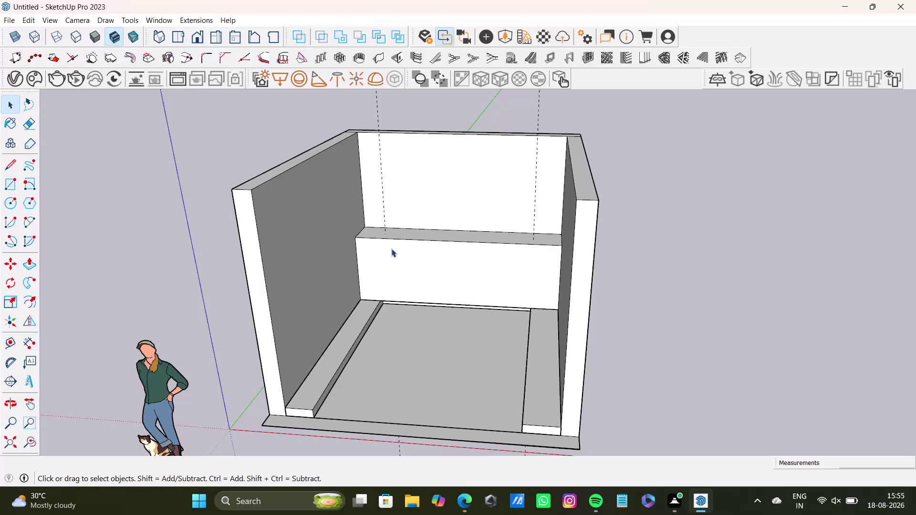
Pull the left armrest's outer face outward with Push/Pull.
scroll(down, 3)
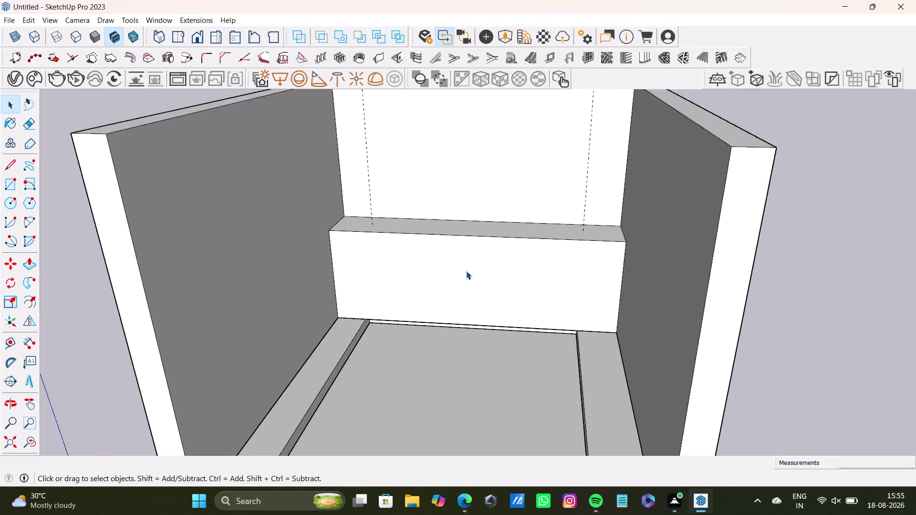
scroll(down, 3)
middle_drag(466, 271, 454, 267)
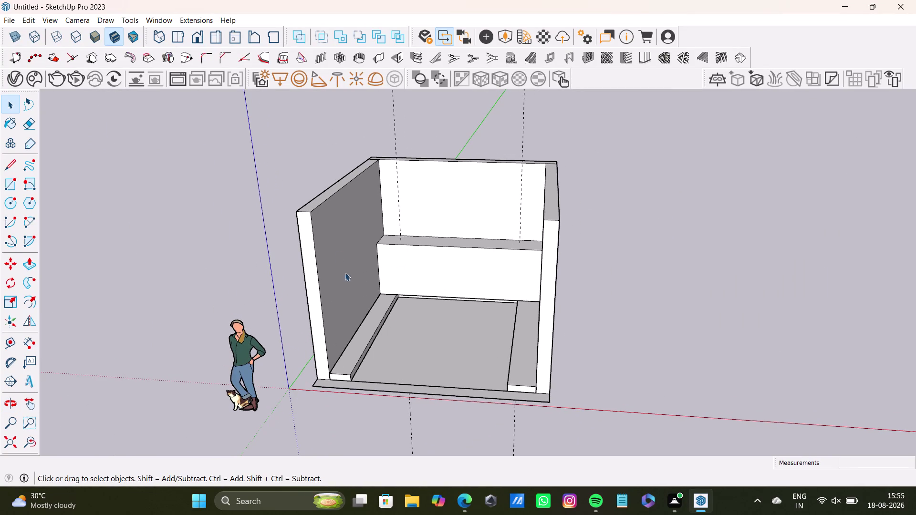
middle_drag(345, 272, 321, 333)
middle_drag(333, 311, 598, 298)
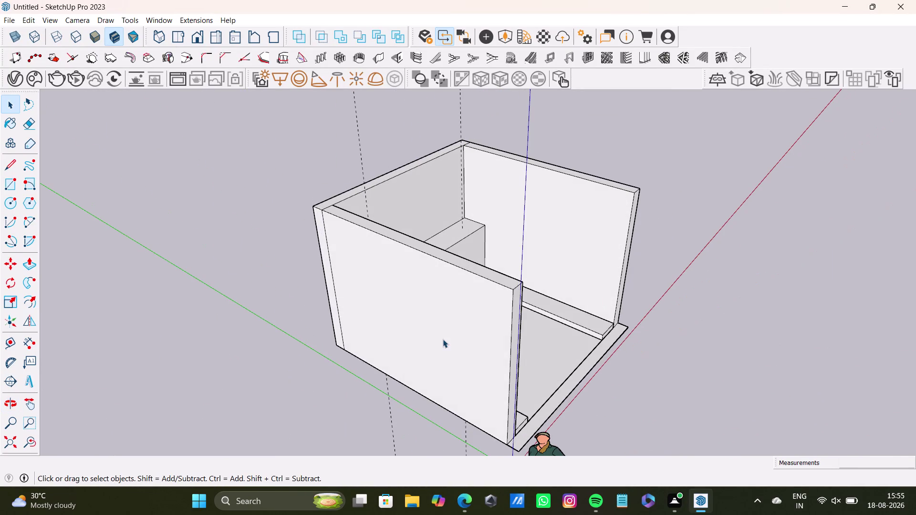
click(437, 334)
key(p)
drag(437, 334, 379, 372)
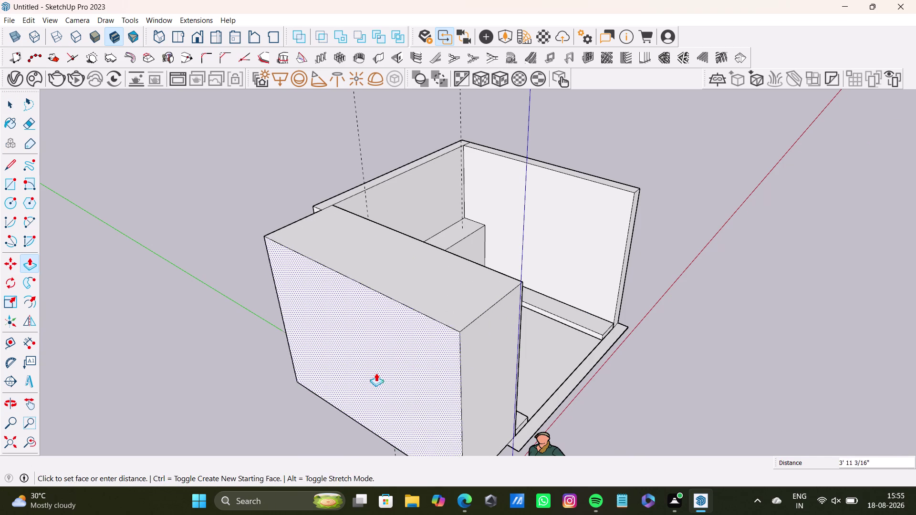
drag(378, 372, 365, 377)
Push the left armrest's inner face outward so the arm stays thin.
middle_drag(573, 385, 137, 397)
scroll(up, 3)
middle_drag(359, 276, 435, 313)
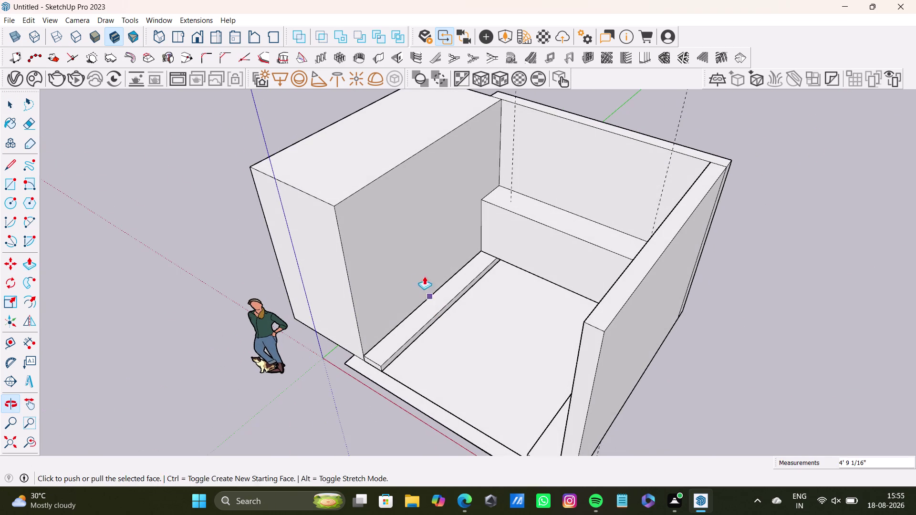
key(space)
click(392, 234)
text(0p)
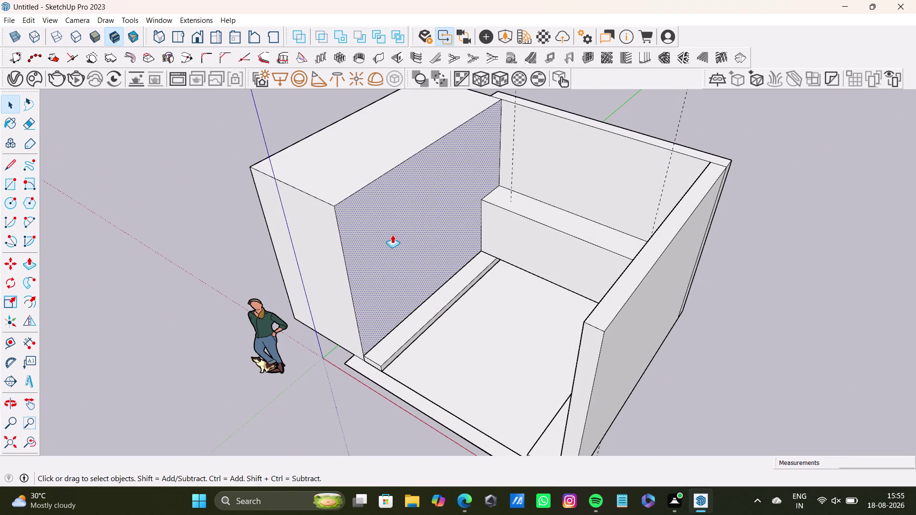
drag(392, 235, 325, 207)
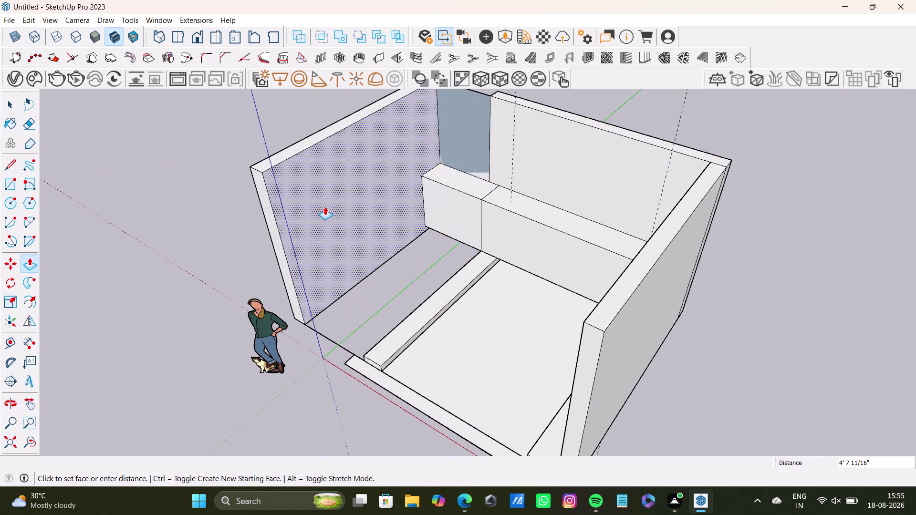
drag(325, 206, 326, 207)
middle_drag(388, 264, 528, 300)
key(space)
Pull the right armrest's outer face outward.
click(677, 286)
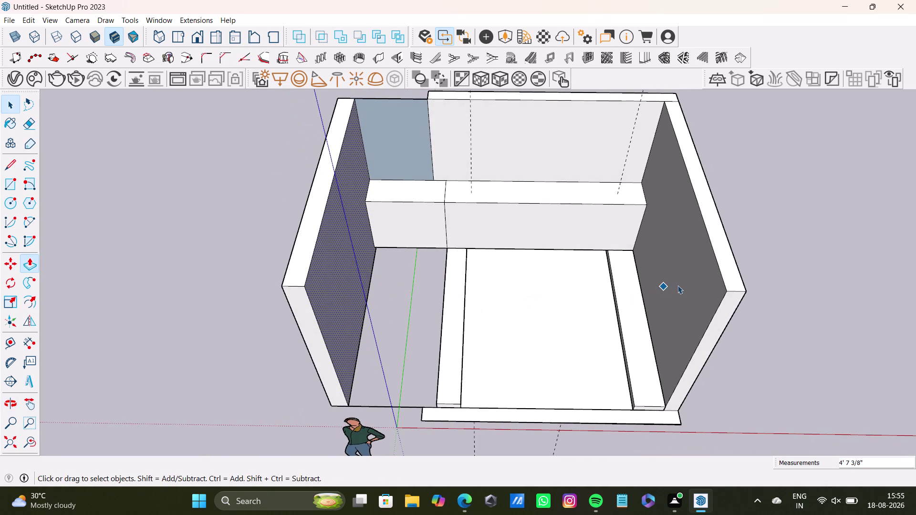
middle_drag(715, 312, 445, 193)
click(545, 261)
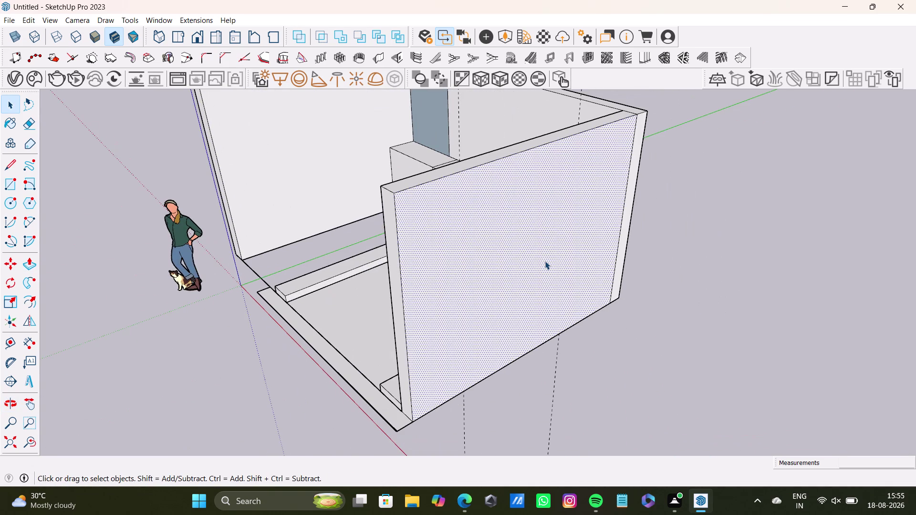
key(p)
drag(545, 261, 650, 329)
Push the right armrest's inner face outward to keep that arm thin.
middle_drag(469, 360, 886, 375)
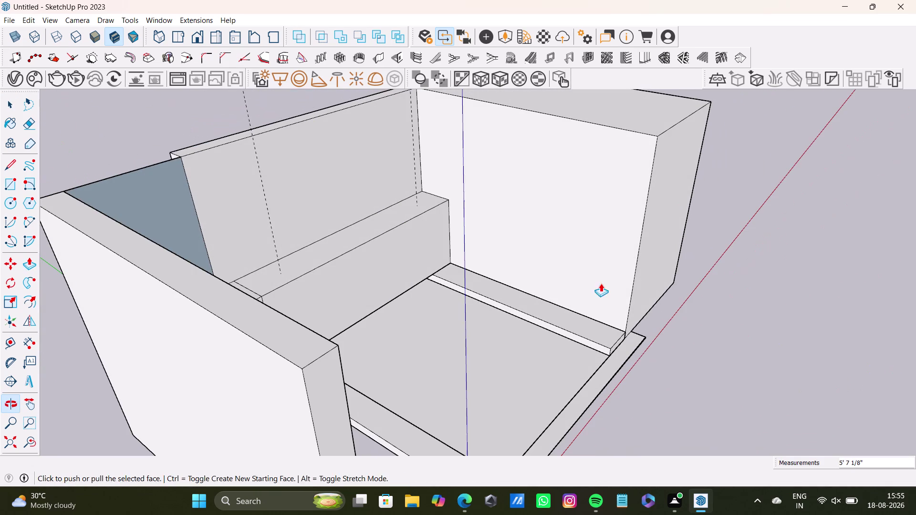
key(space)
click(607, 260)
key(p)
drag(608, 260, 620, 235)
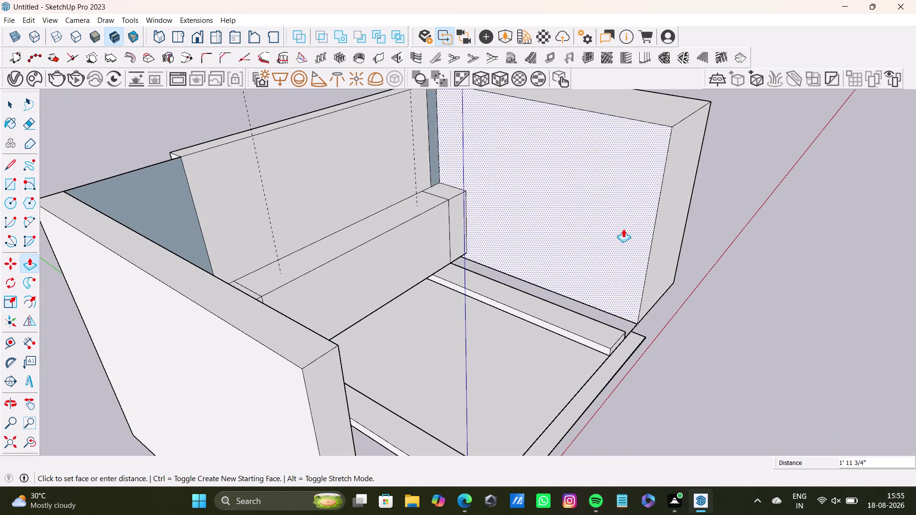
drag(620, 235, 635, 208)
key(space)
key(p)
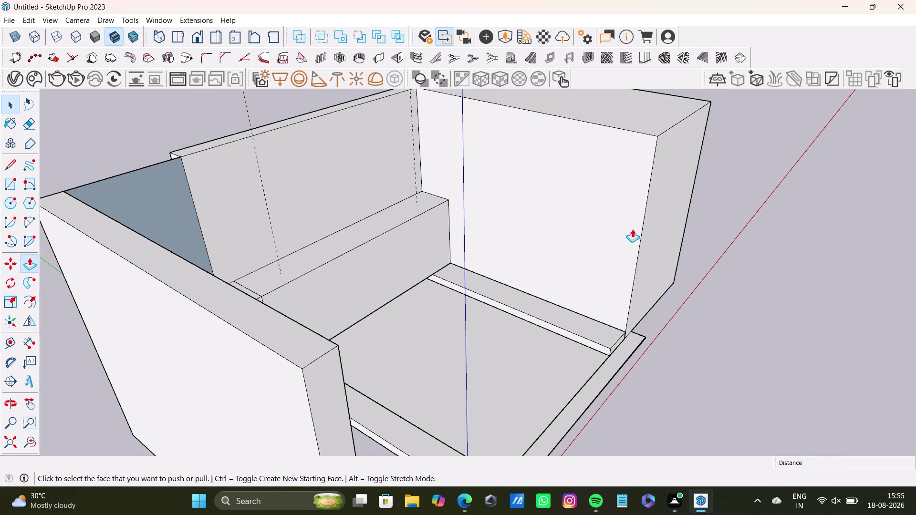
drag(633, 229, 666, 190)
key(space)
click(733, 240)
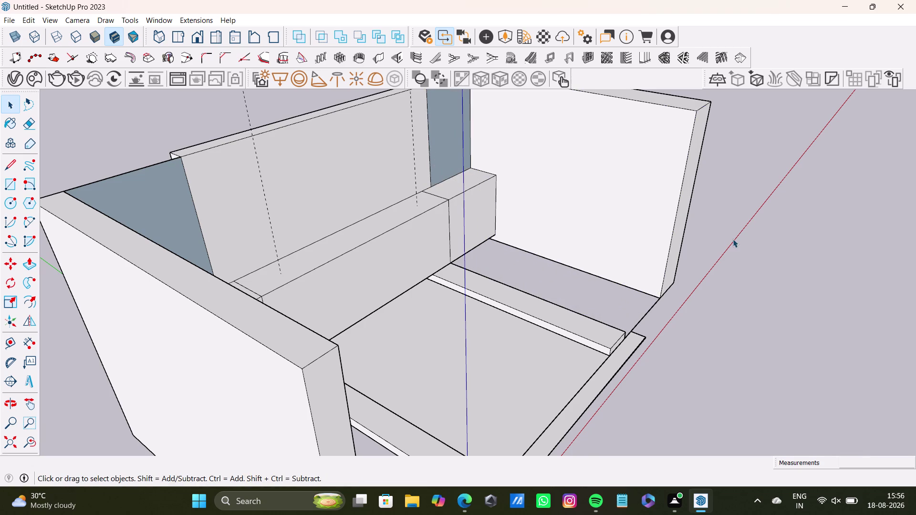
Extend the right seat rail outward to meet the right armrest.
middle_drag(712, 277, 453, 276)
scroll(up, 3)
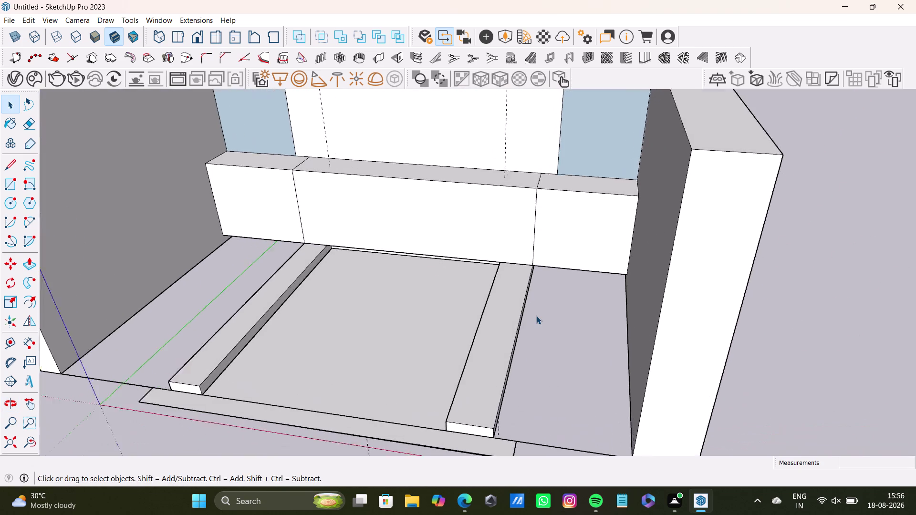
scroll(up, 3)
middle_drag(537, 315, 528, 240)
scroll(up, 3)
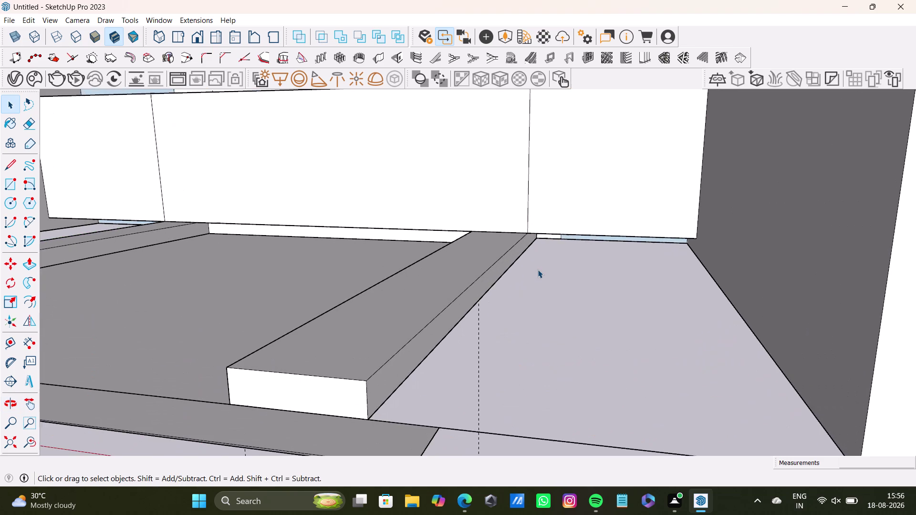
middle_drag(538, 270, 521, 262)
key(space)
triple_click(486, 263)
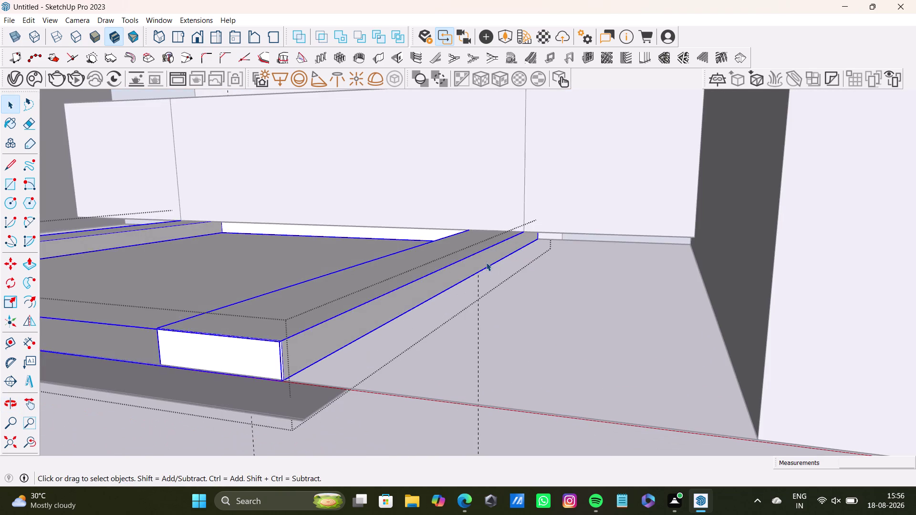
triple_click(486, 262)
key(p)
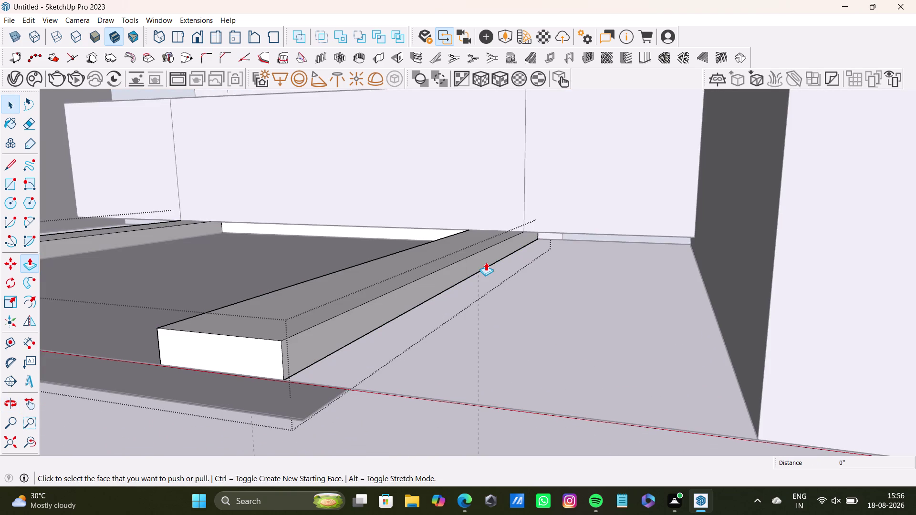
drag(482, 260, 713, 283)
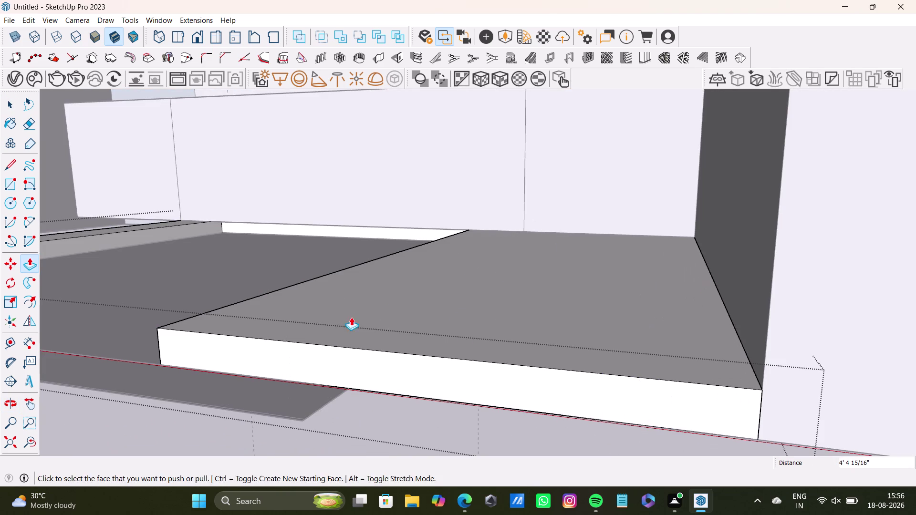
Delete the extra strip face and dividing edge left on the right rail.
middle_drag(352, 318, 658, 314)
scroll(down, 3)
middle_drag(303, 334, 396, 296)
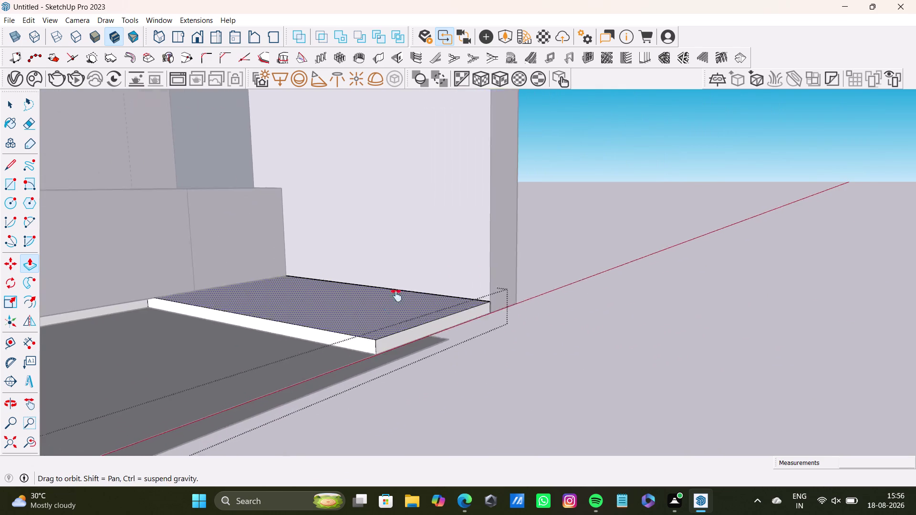
middle_drag(396, 296, 396, 296)
scroll(up, 3)
drag(370, 326, 468, 284)
middle_drag(463, 334, 326, 411)
key(space)
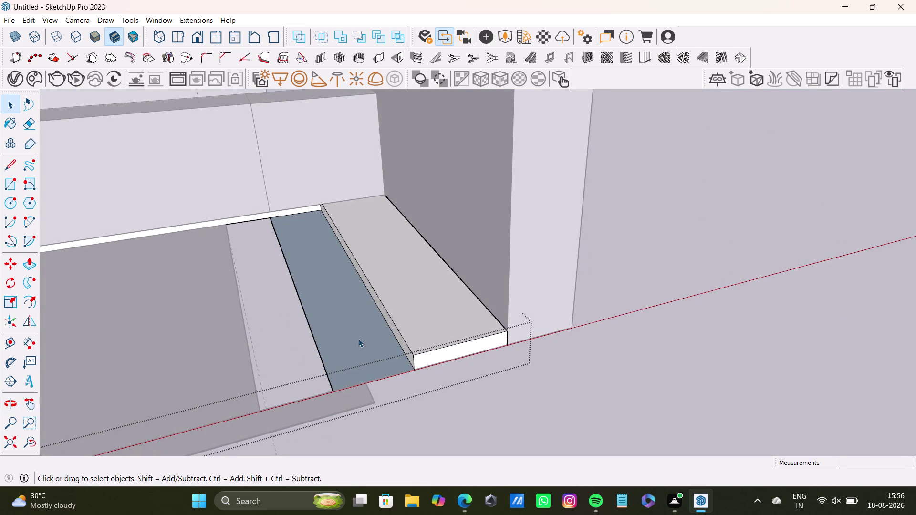
click(358, 339)
key(Delete)
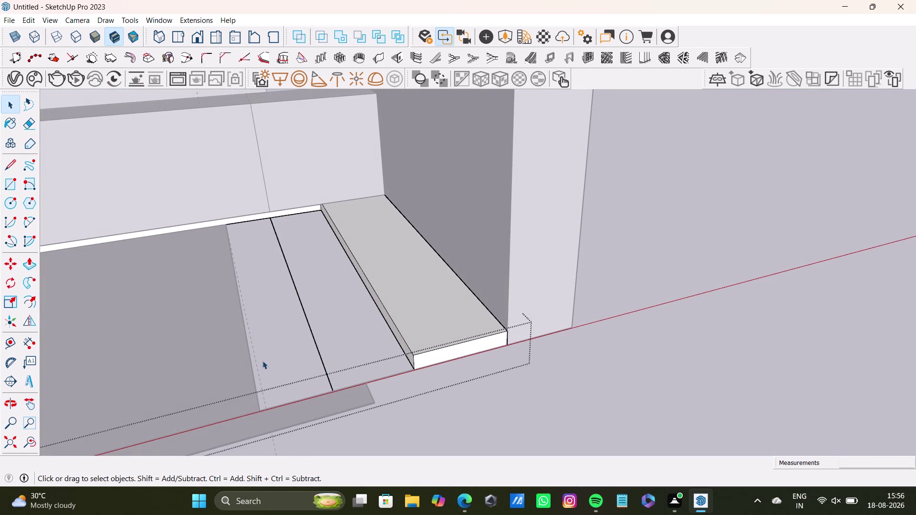
click(322, 366)
key(Delete)
Extend the left seat rail outward toward the left armrest.
scroll(down, 3)
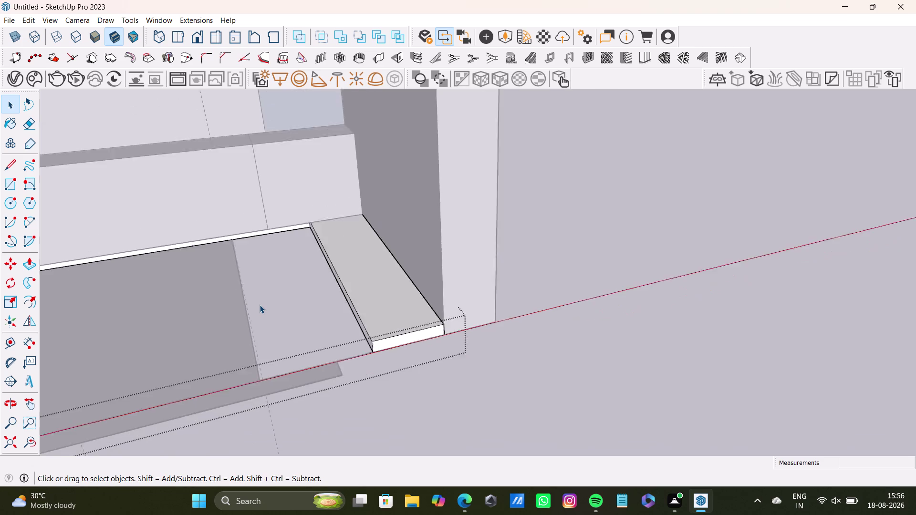
scroll(down, 3)
middle_drag(259, 305, 456, 269)
middle_drag(429, 291, 353, 305)
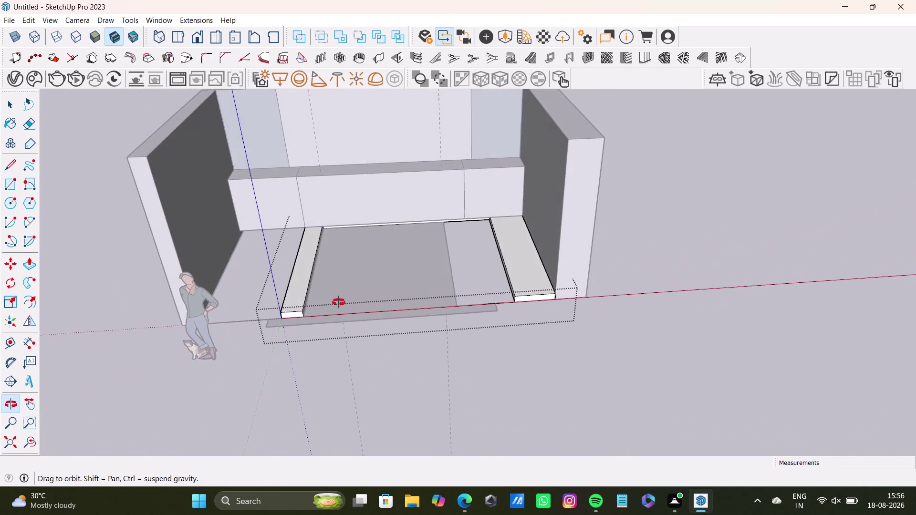
middle_drag(352, 305, 336, 303)
scroll(up, 3)
middle_drag(290, 251, 457, 232)
scroll(up, 3)
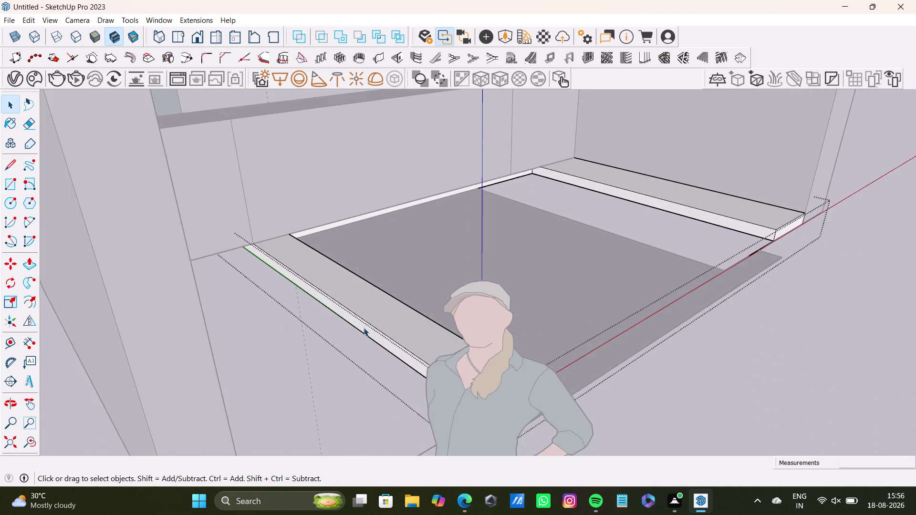
click(362, 335)
key(p)
drag(362, 335, 218, 380)
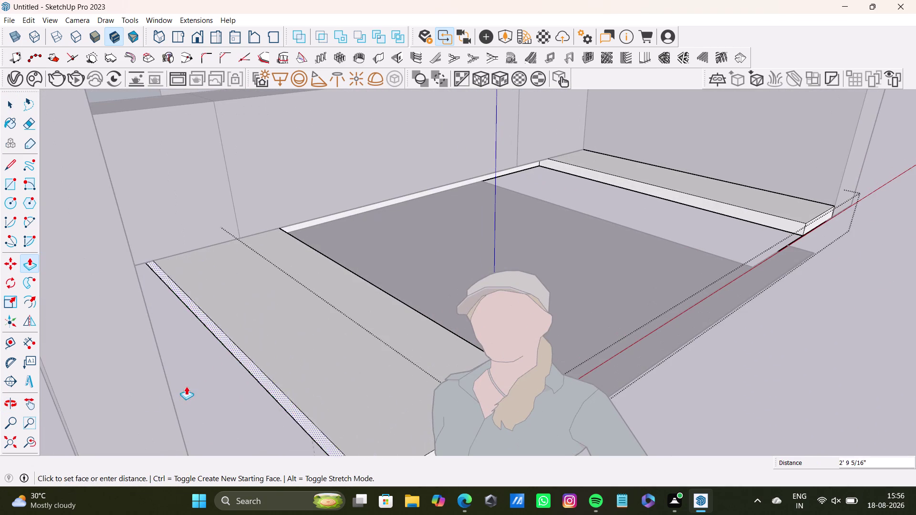
drag(217, 379, 122, 404)
Push the left rail's side face to the armrest and delete a stray edge.
scroll(down, 3)
middle_drag(215, 364, 200, 374)
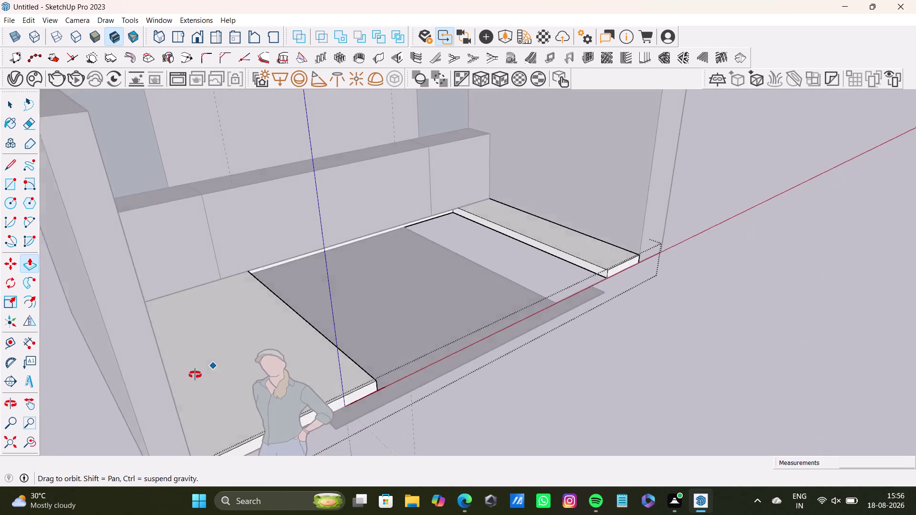
middle_drag(201, 374, 0, 390)
scroll(up, 3)
middle_drag(286, 278, 219, 313)
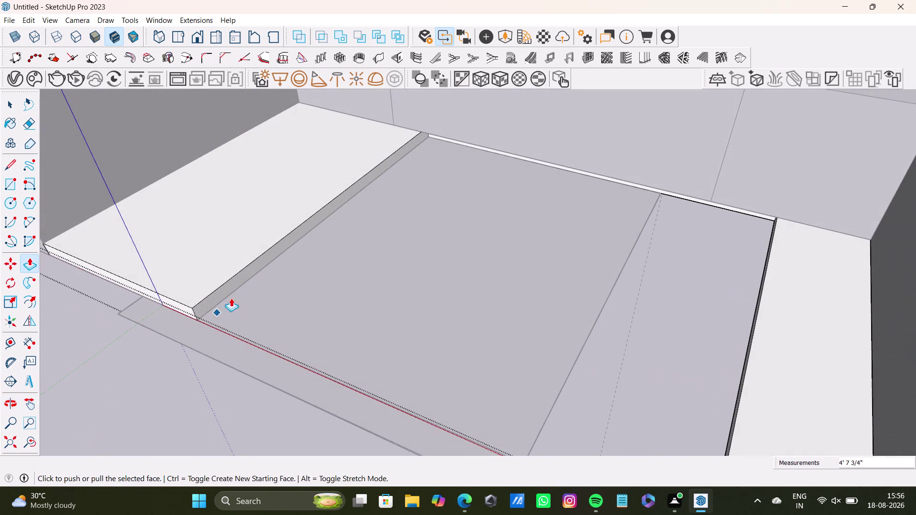
key(space)
click(231, 288)
key(p)
drag(231, 288, 194, 269)
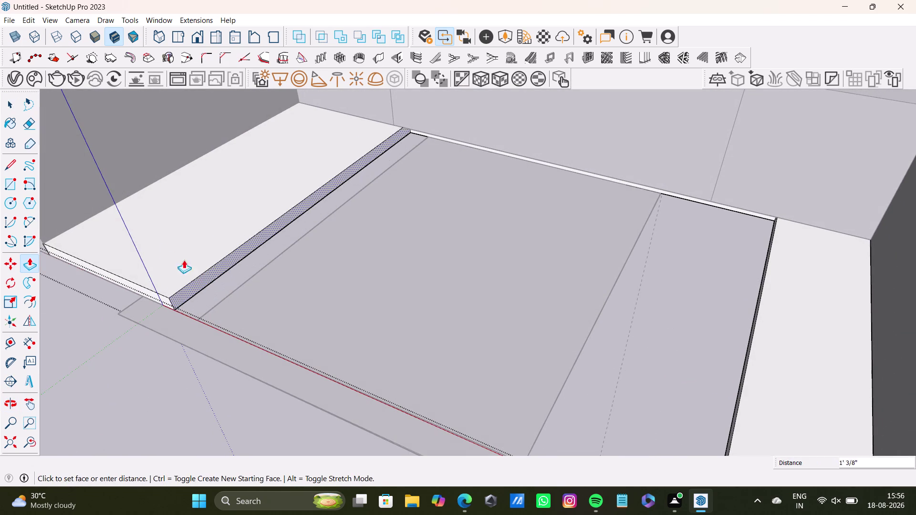
drag(195, 269, 127, 219)
key(space)
click(211, 236)
key(Delete)
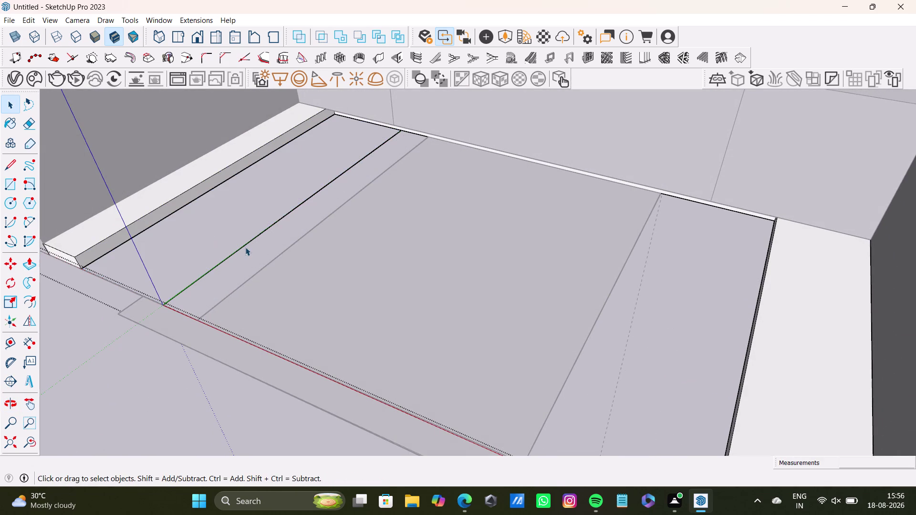
Delete the leftover edge beside the left seat rail.
click(241, 245)
click(244, 245)
key(Delete)
scroll(down, 3)
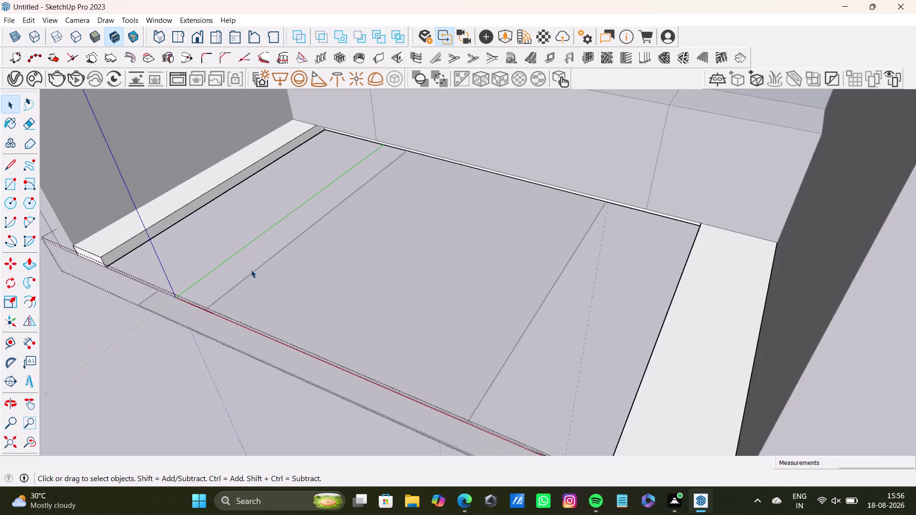
scroll(down, 3)
key(space)
middle_drag(278, 271, 363, 283)
click(598, 239)
scroll(up, 3)
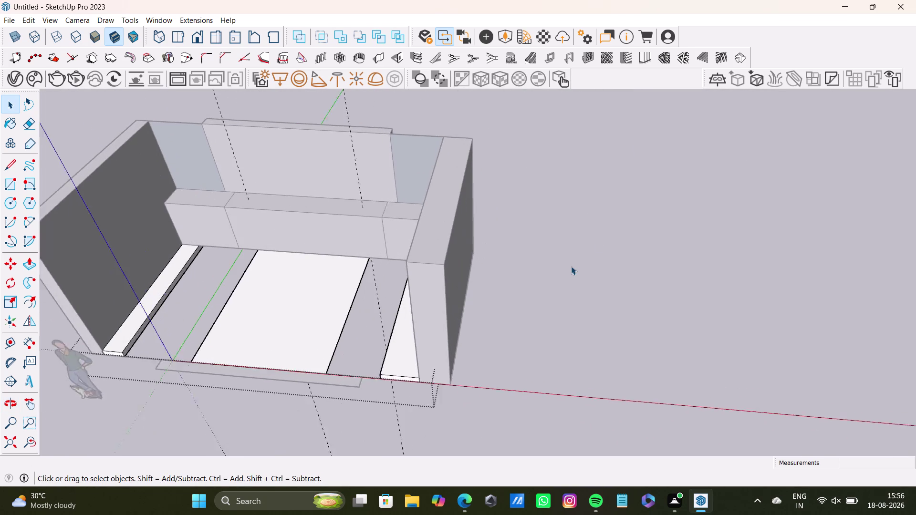
scroll(up, 3)
Inspect the sofa's underside, then select the middle seat panel with its edges.
middle_drag(493, 283, 704, 202)
scroll(up, 3)
middle_drag(498, 282, 532, 125)
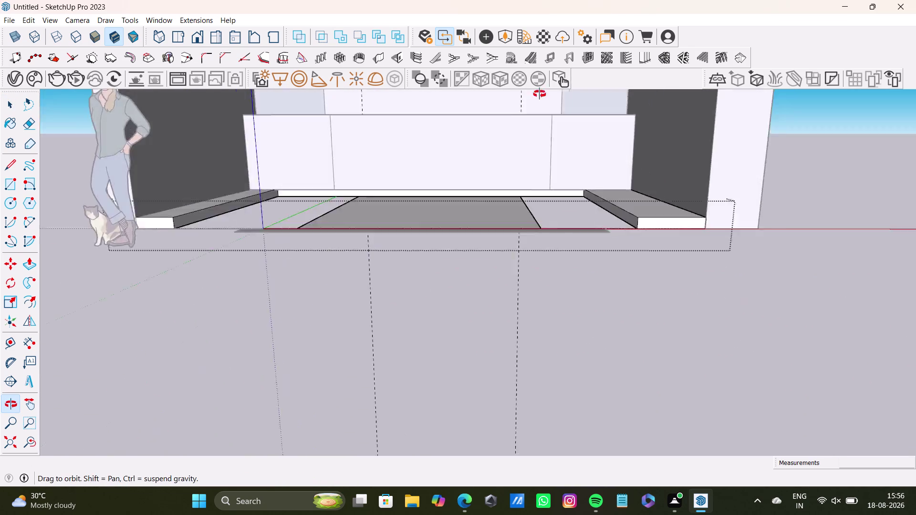
middle_drag(533, 125, 546, 52)
middle_drag(500, 249, 478, 239)
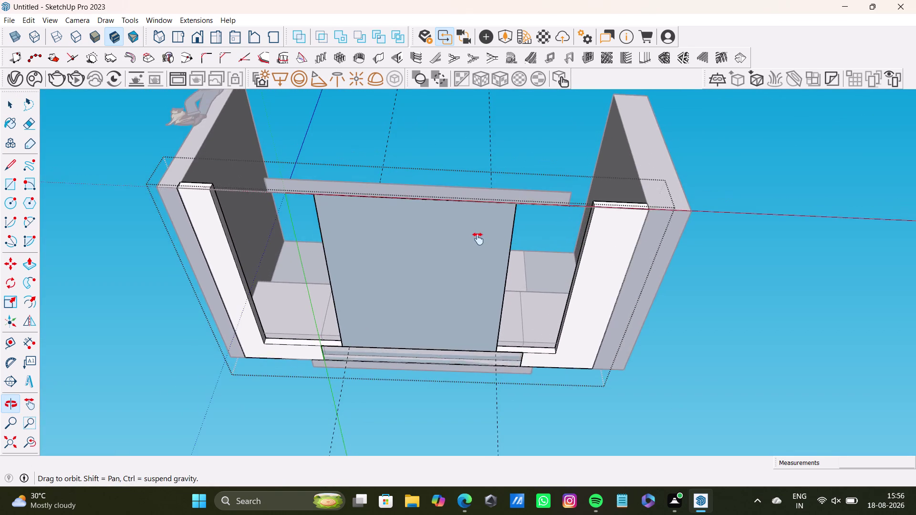
middle_drag(478, 239, 448, 506)
scroll(down, 3)
middle_drag(432, 394, 419, 317)
middle_drag(419, 317, 407, 423)
scroll(up, 3)
triple_click(436, 328)
triple_click(437, 329)
double_click(452, 334)
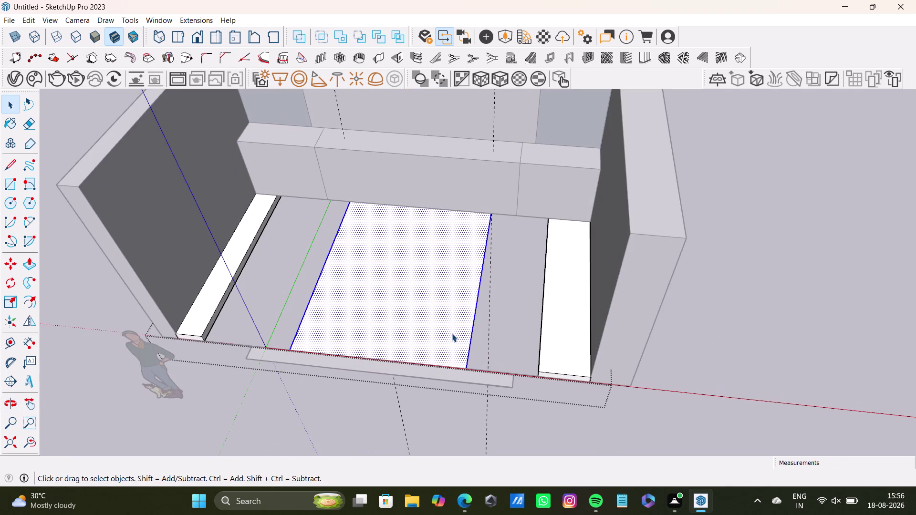
Move the seat panel's right edge out to the right arm strip.
click(457, 342)
click(467, 350)
key(m)
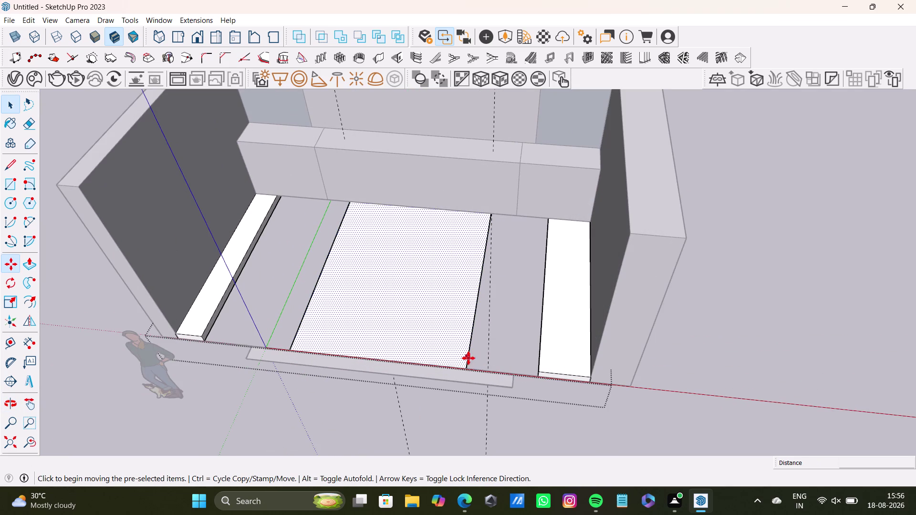
drag(469, 366, 473, 370)
key(space)
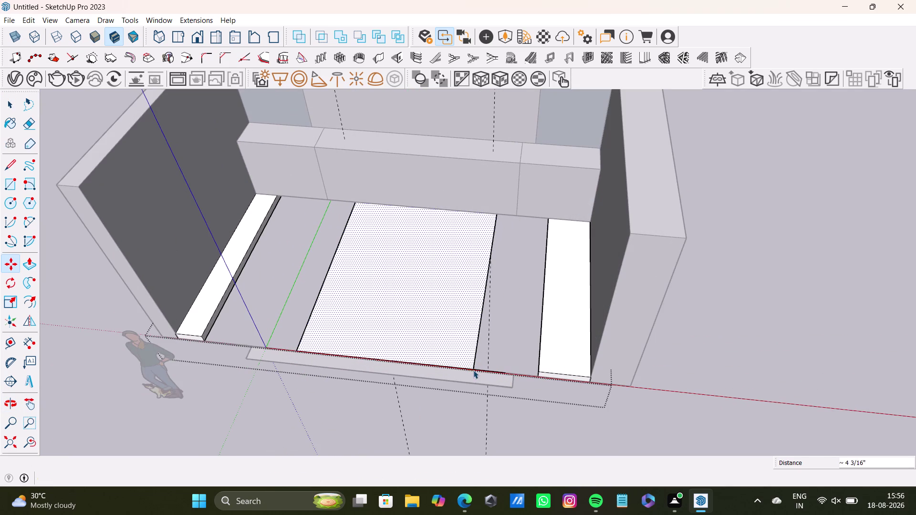
click(473, 363)
key(m)
drag(474, 368, 537, 379)
key(space)
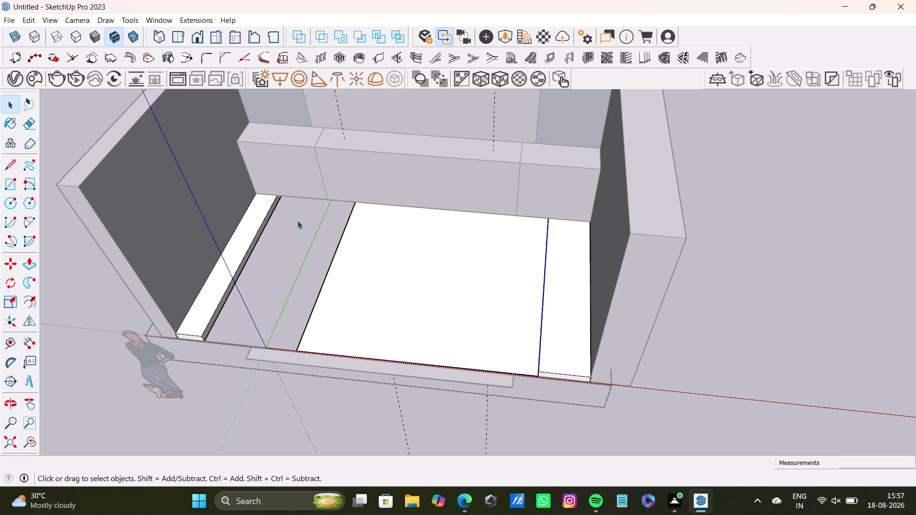
Move the seat panel's left edge out to the left arm strip.
scroll(down, 3)
middle_drag(347, 217, 464, 214)
scroll(up, 3)
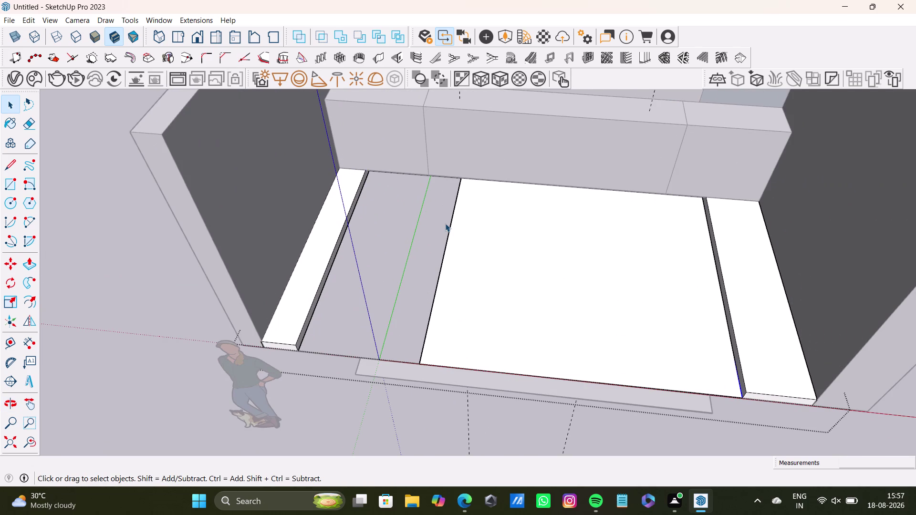
click(444, 235)
drag(445, 241, 445, 247)
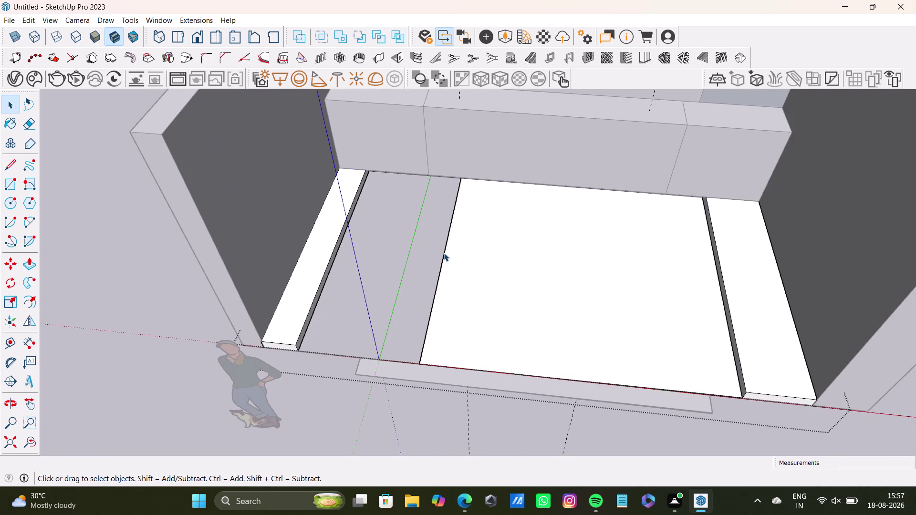
click(444, 253)
key(m)
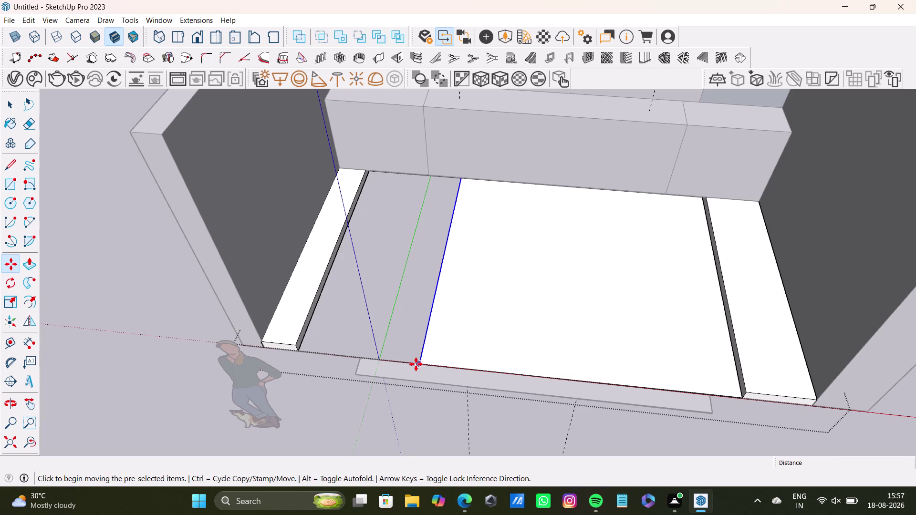
drag(416, 365, 300, 349)
key(space)
scroll(down, 3)
key(space)
click(884, 204)
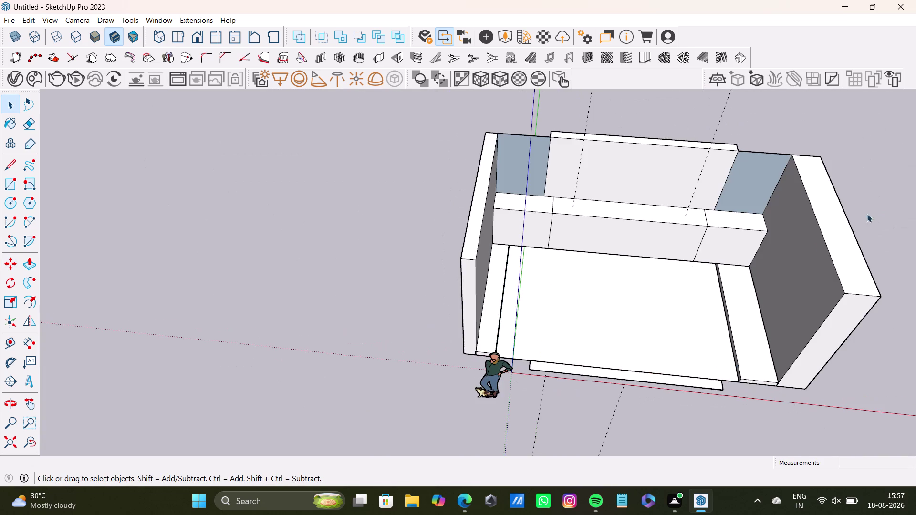
Orbit behind the sofa and select the narrow strip face between the back panels.
middle_drag(666, 263, 432, 325)
middle_drag(461, 308, 37, 325)
scroll(up, 3)
middle_drag(384, 269, 267, 286)
scroll(up, 3)
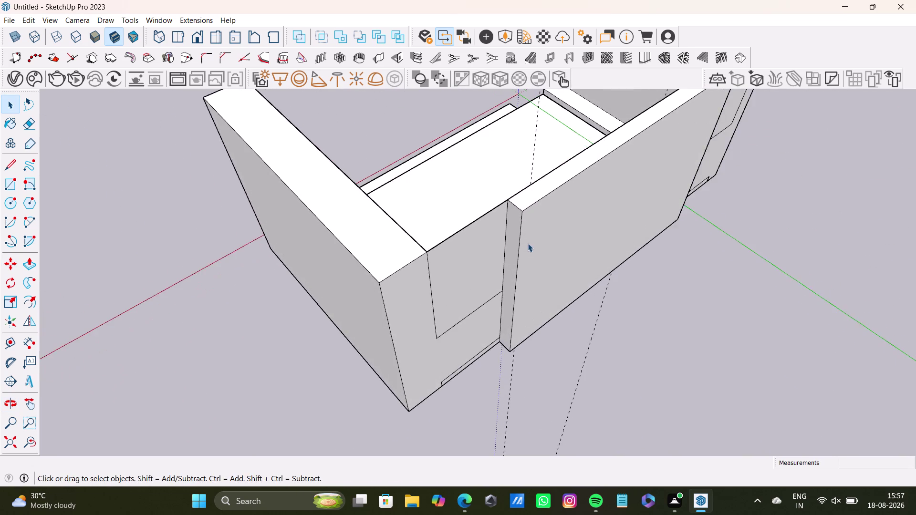
middle_drag(528, 243, 328, 325)
middle_drag(479, 285, 230, 218)
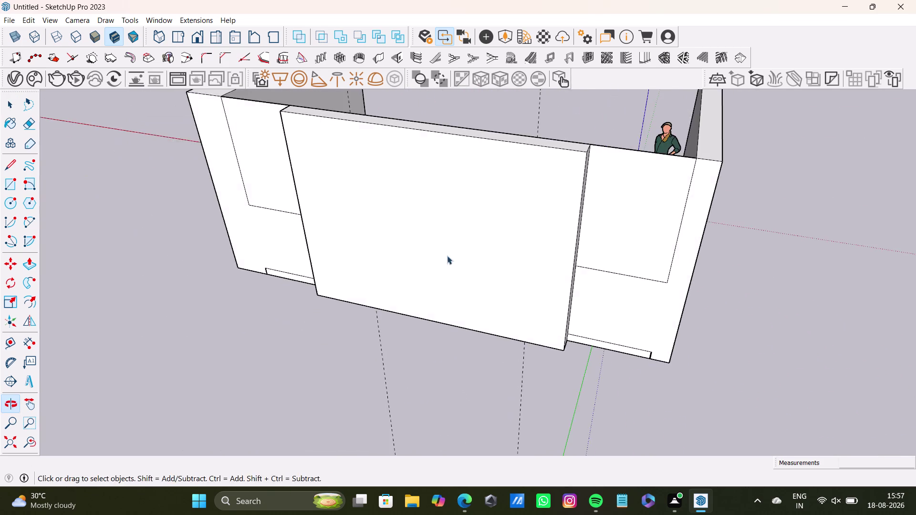
middle_drag(531, 264, 353, 245)
key(space)
click(490, 231)
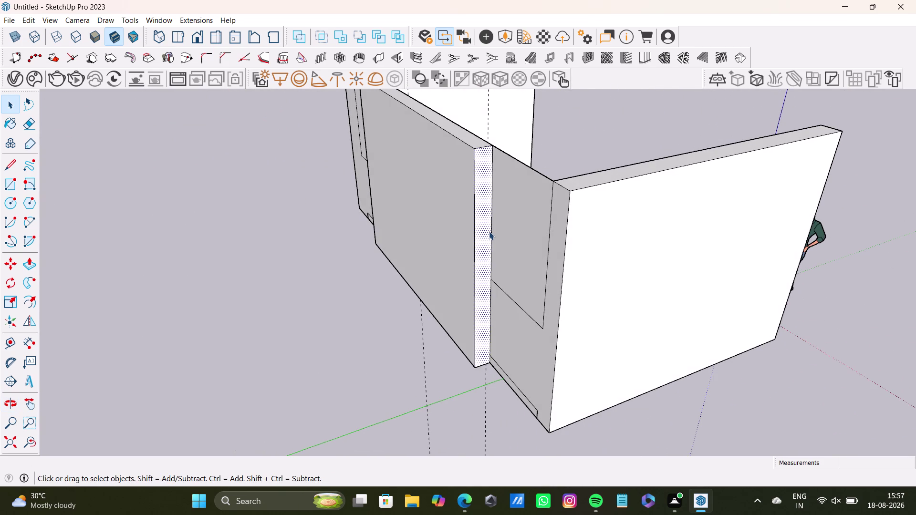
Push/pull the narrow strip outward about 3 7/8 inches.
key(p)
drag(489, 231, 562, 267)
scroll(down, 3)
middle_drag(426, 259, 903, 236)
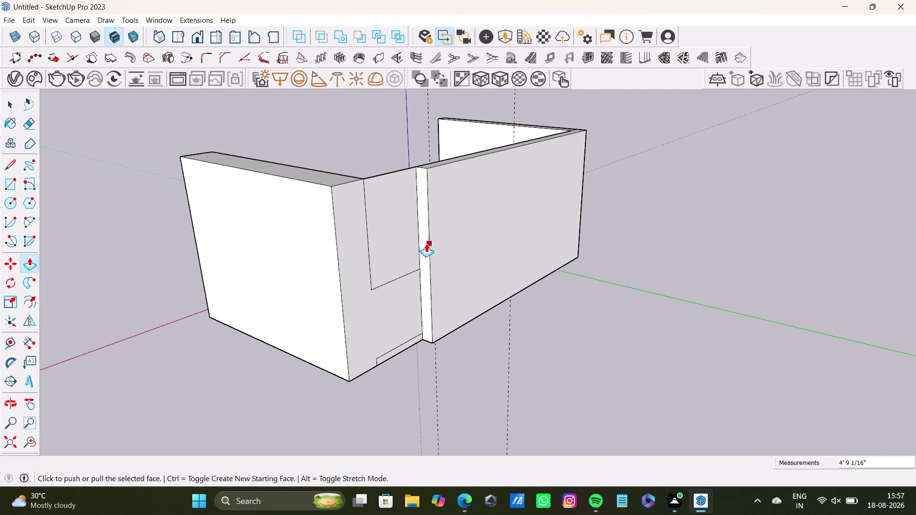
click(425, 243)
key(space)
click(425, 244)
key(p)
drag(425, 244, 411, 244)
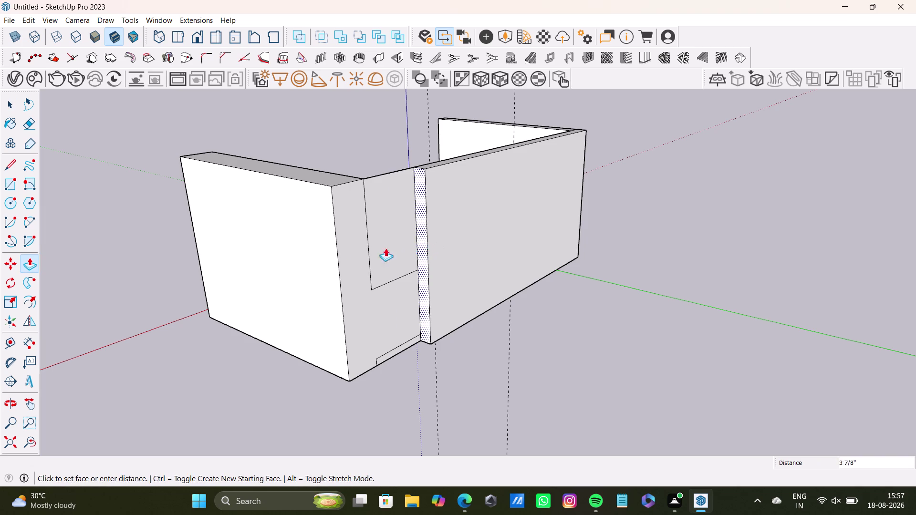
drag(412, 244, 330, 255)
key(space)
middle_drag(347, 250, 799, 349)
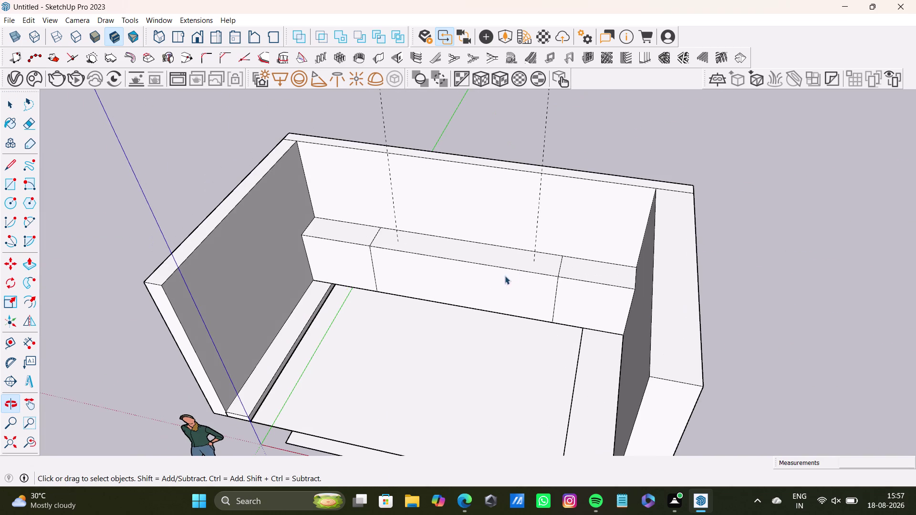
Select and delete the flat plate face jutting out below the seat front.
key(space)
scroll(down, 3)
middle_drag(451, 294, 474, 191)
scroll(down, 3)
middle_drag(464, 329, 514, 234)
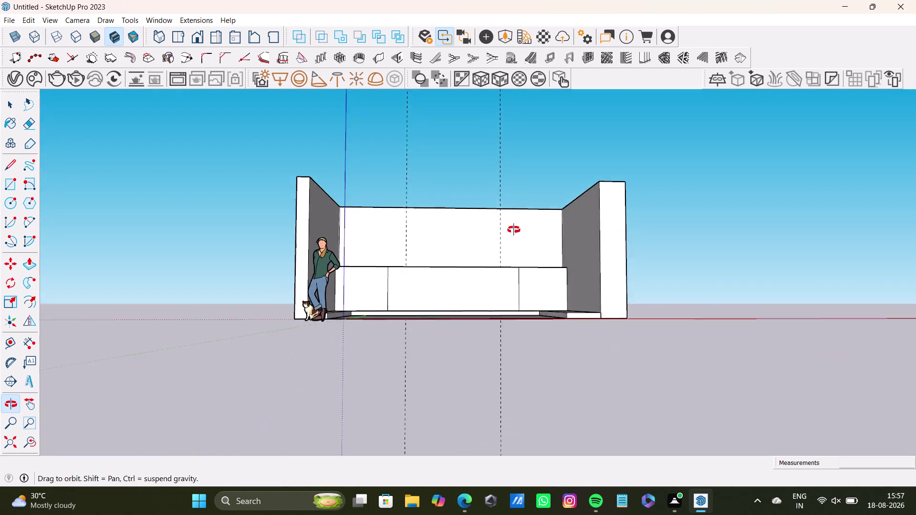
middle_drag(514, 234, 479, 396)
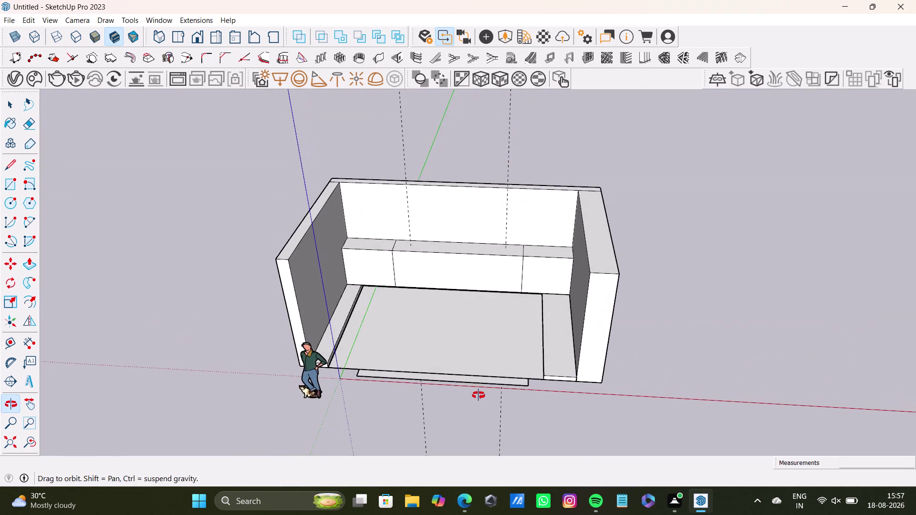
middle_drag(478, 395, 407, 152)
scroll(up, 3)
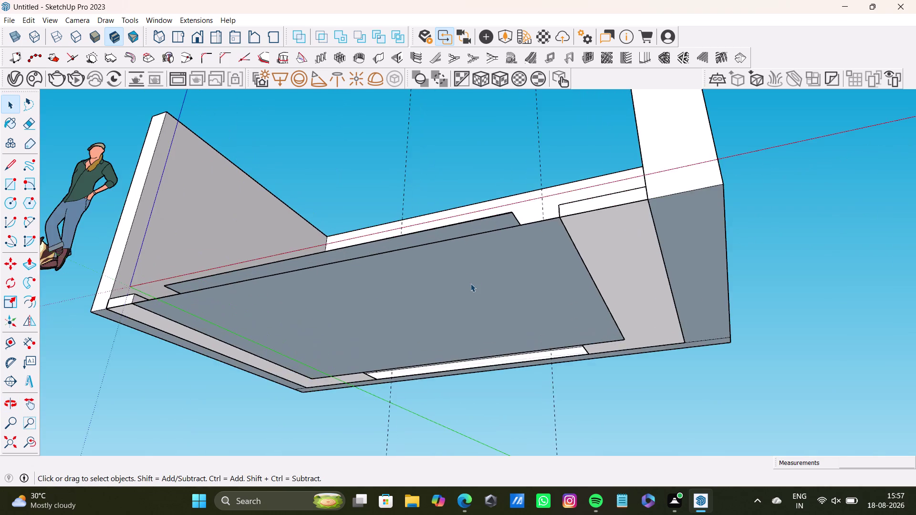
middle_drag(470, 284, 489, 418)
scroll(up, 3)
click(542, 430)
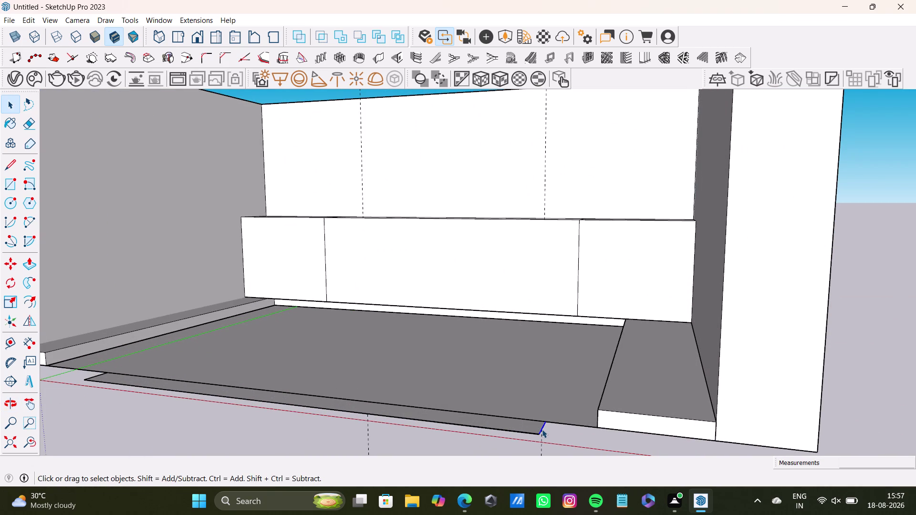
middle_drag(542, 430, 526, 196)
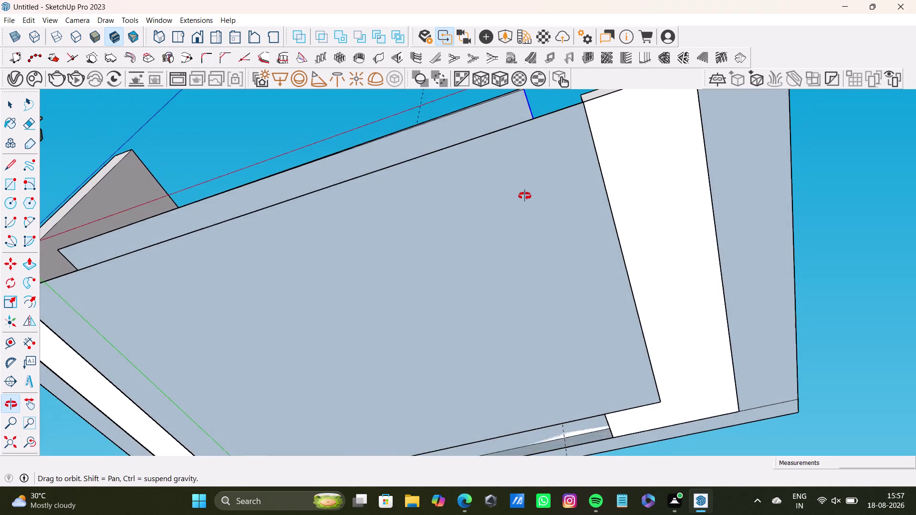
middle_drag(527, 196, 563, 496)
scroll(down, 3)
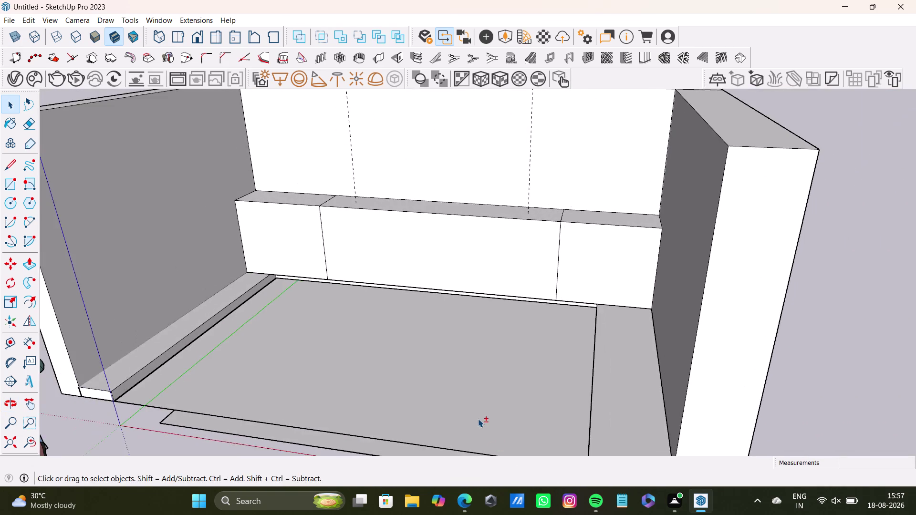
middle_drag(479, 419, 521, 225)
middle_drag(522, 225, 536, 391)
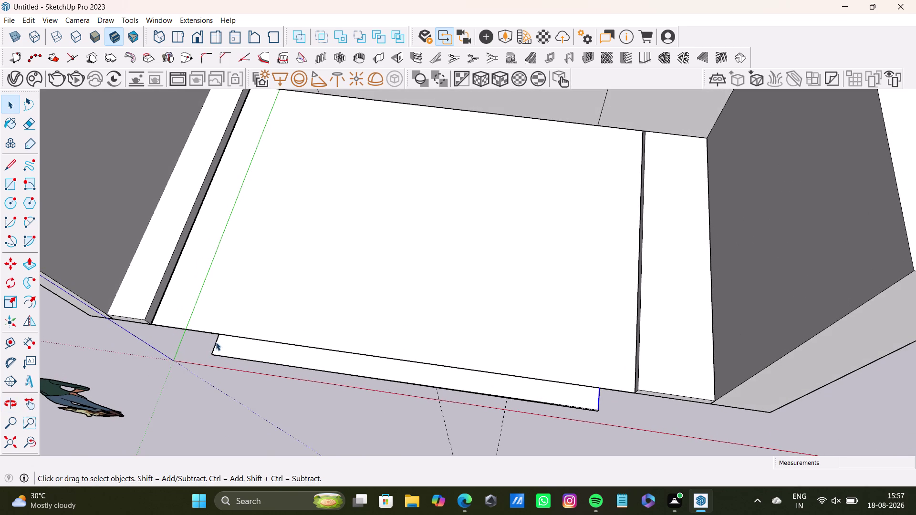
click(216, 347)
key(Delete)
click(240, 359)
key(Delete)
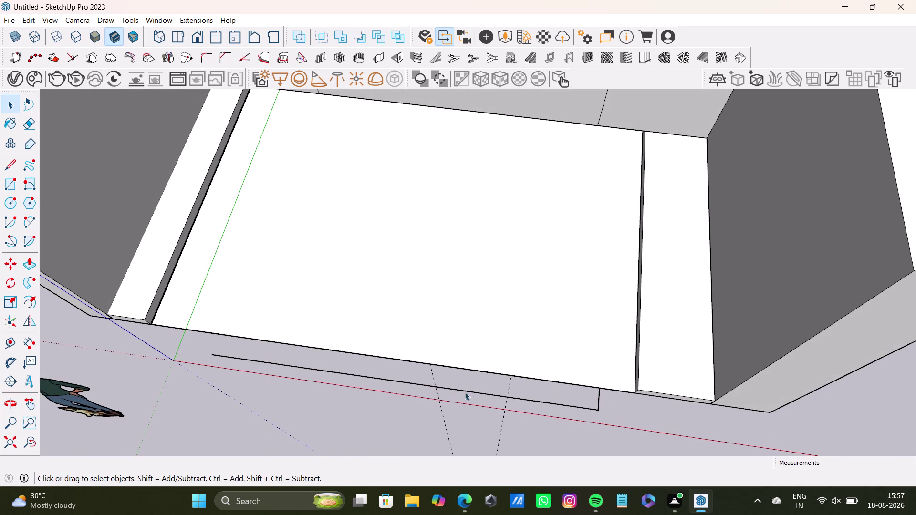
Delete the plate's leftover edges, leaving a clean seat edge.
click(480, 396)
click(480, 395)
key(Delete)
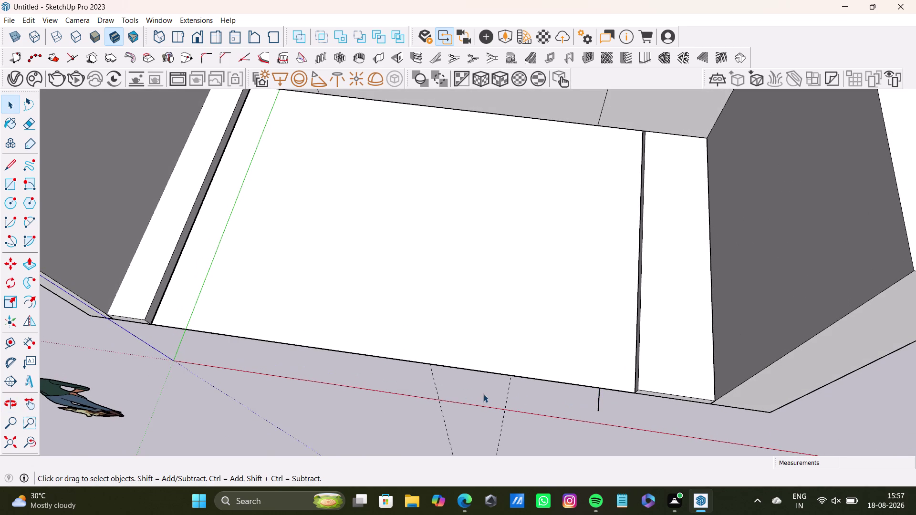
click(599, 404)
key(Delete)
scroll(down, 3)
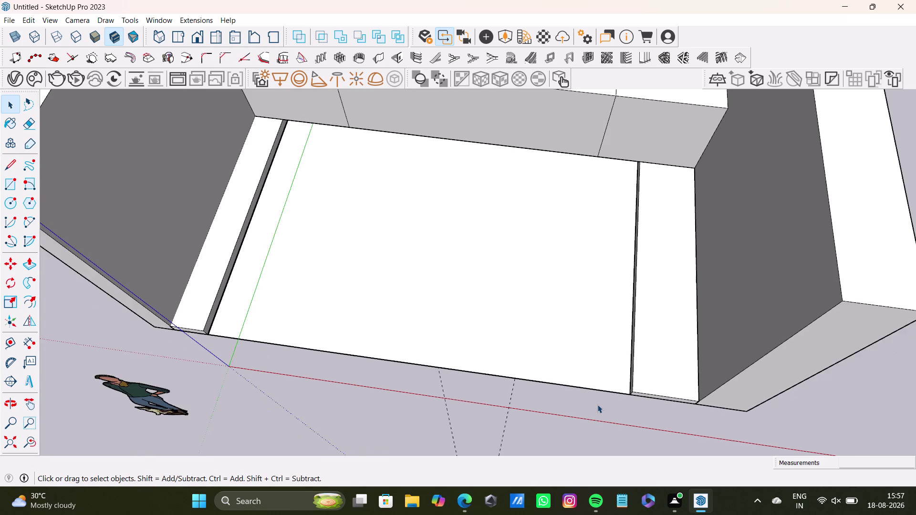
scroll(down, 3)
key(space)
scroll(down, 3)
middle_drag(455, 274, 463, 221)
scroll(up, 3)
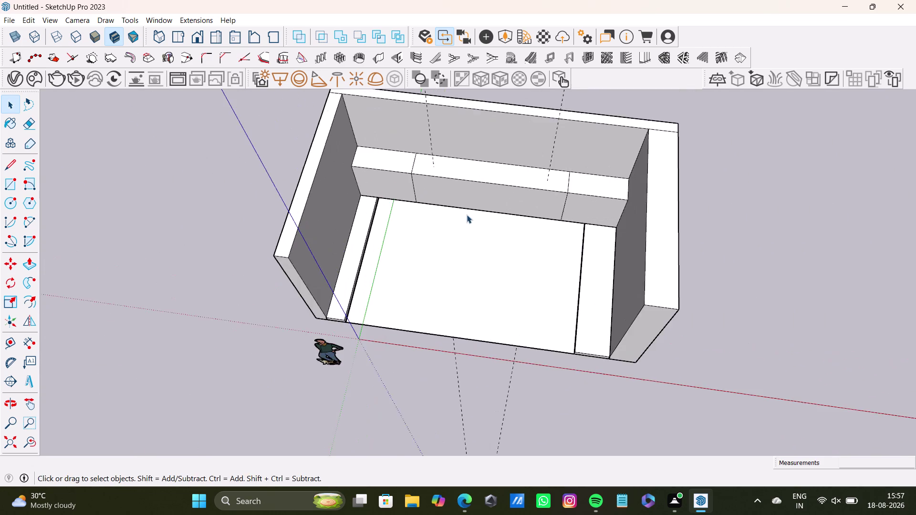
scroll(up, 3)
middle_drag(466, 215, 423, 270)
middle_drag(459, 279, 520, 275)
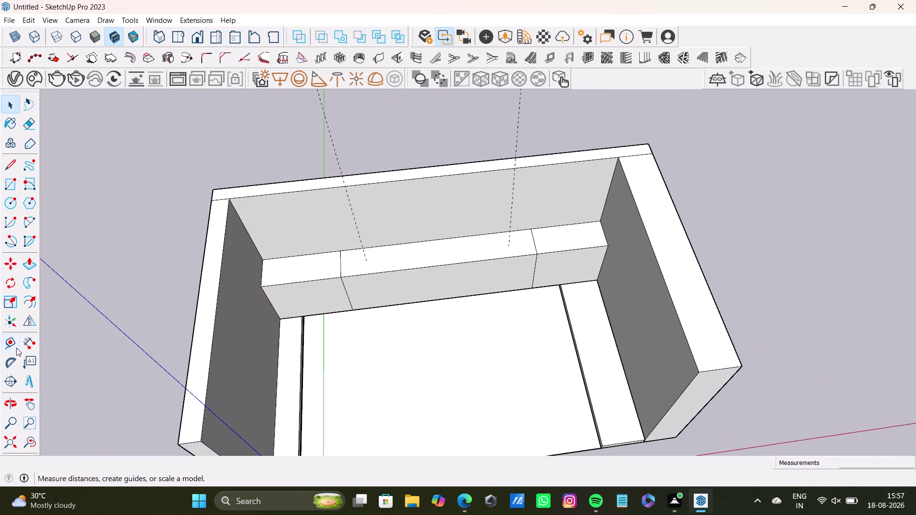
Place a guide 9" in from the armrest edge with the Tape Measure.
click(17, 347)
click(710, 289)
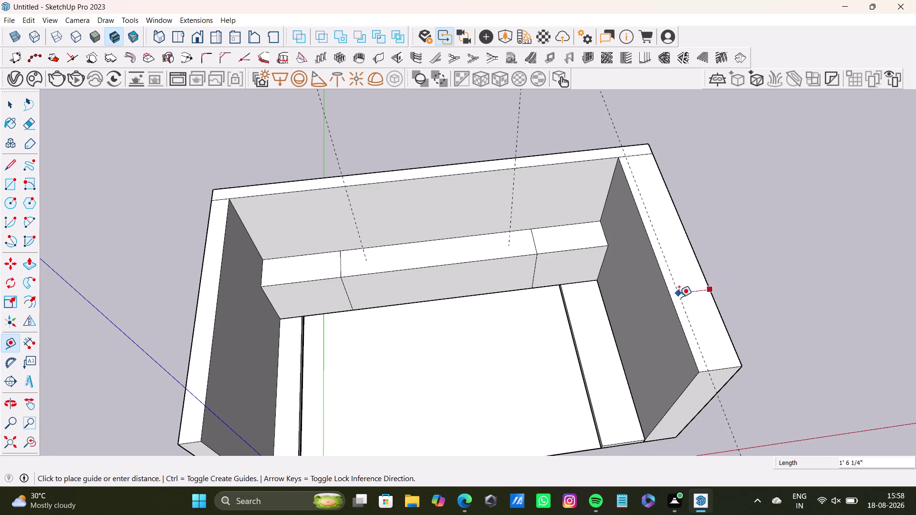
key(9)
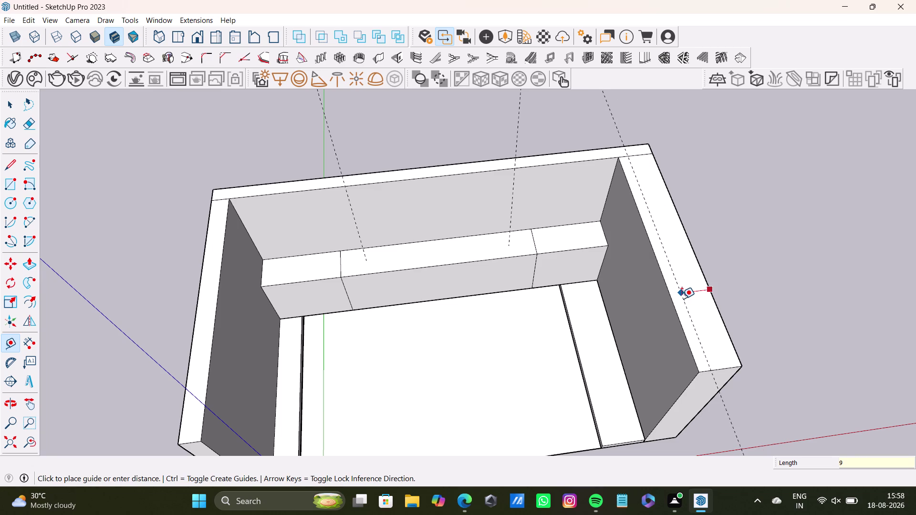
key(shift+quotedbl)
key(Return)
key(space)
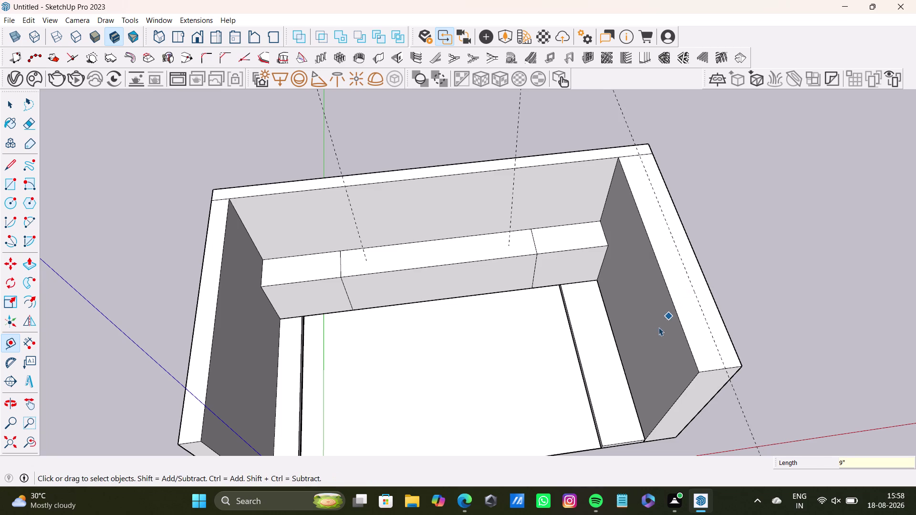
Add a second 9" guide from the right armrest's inner edge.
middle_drag(640, 336, 620, 254)
middle_drag(670, 281, 547, 269)
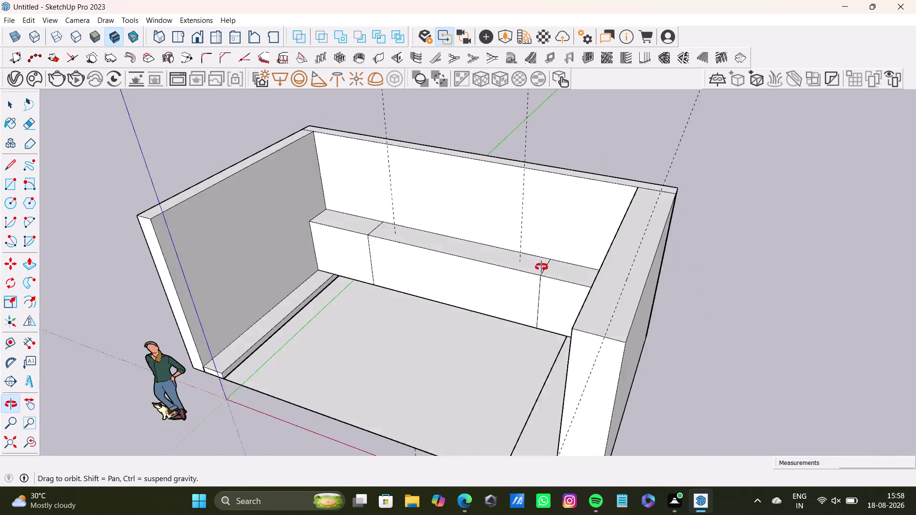
middle_drag(547, 270, 478, 263)
key(space)
click(537, 347)
middle_drag(489, 382, 597, 445)
key(ctrl+z)
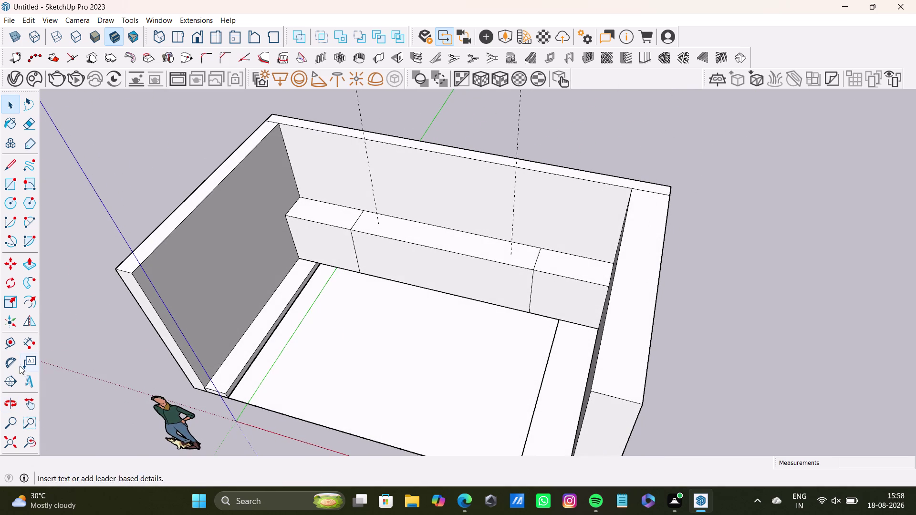
click(6, 344)
scroll(up, 3)
click(587, 342)
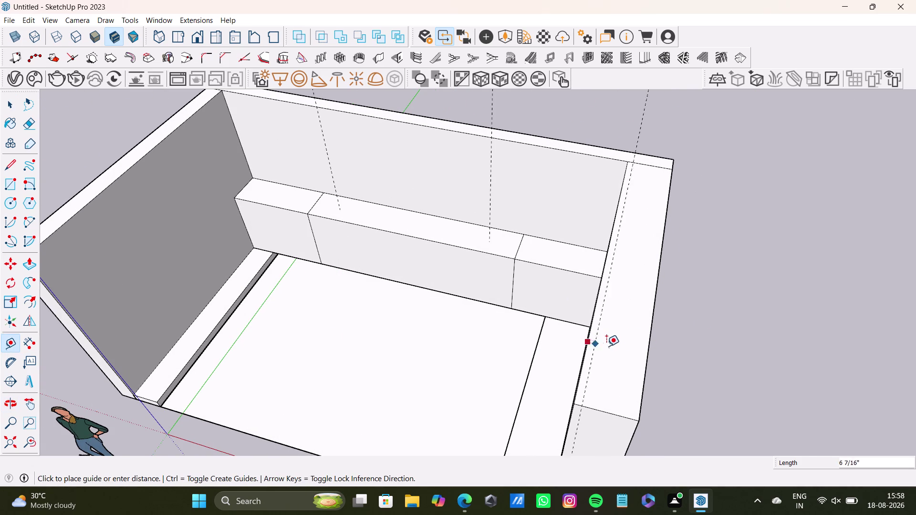
key(9)
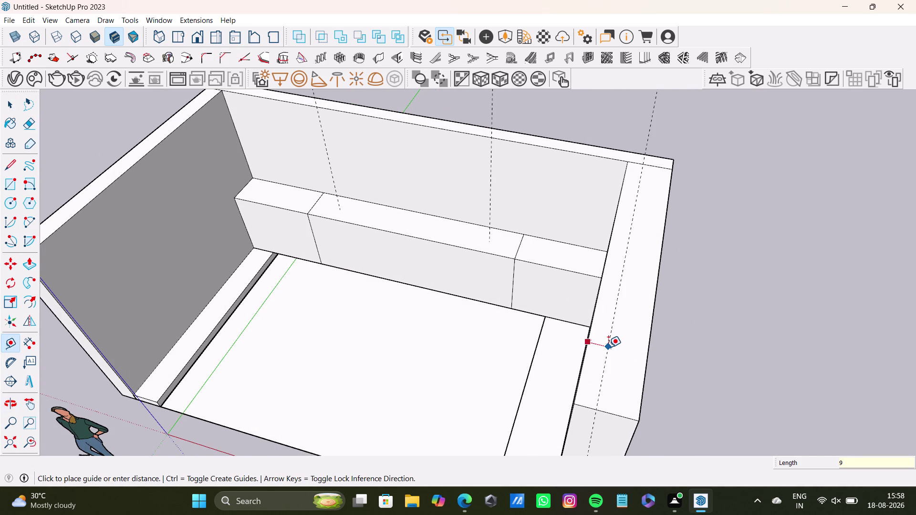
key(shift+quotedbl)
key(Return)
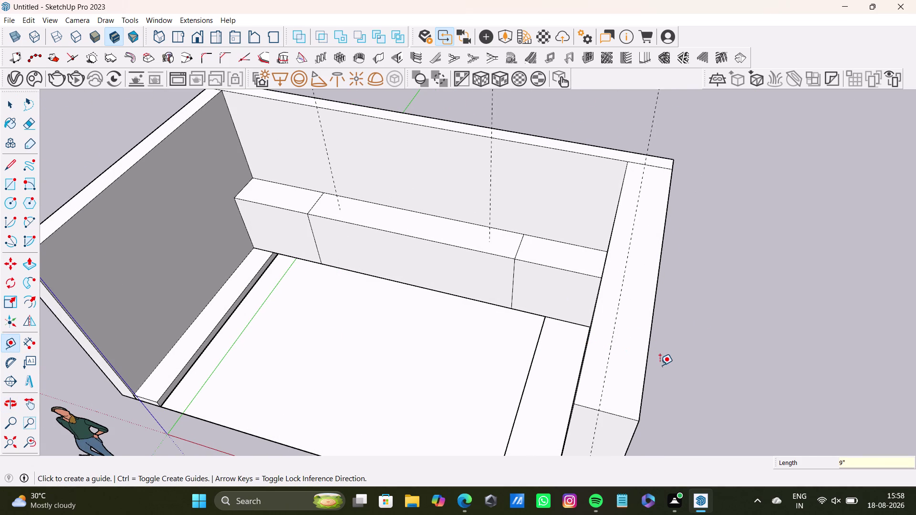
key(space)
scroll(down, 3)
middle_drag(660, 365, 590, 243)
click(588, 263)
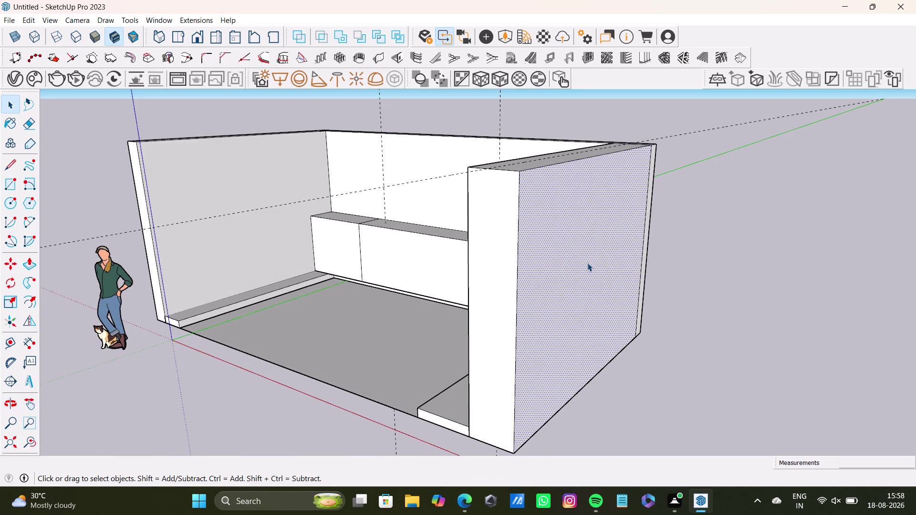
key(p)
middle_drag(587, 263, 579, 262)
middle_drag(585, 268, 646, 347)
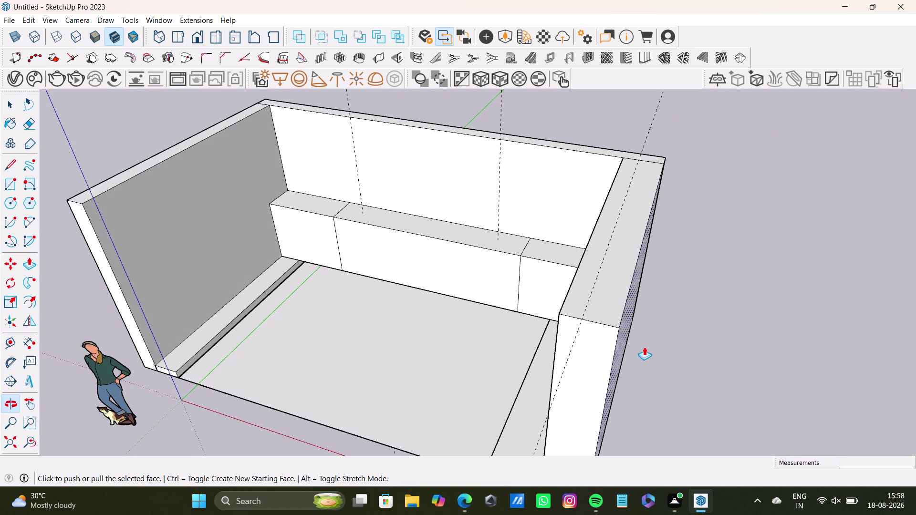
drag(623, 342, 605, 338)
middle_drag(613, 339, 452, 310)
key(space)
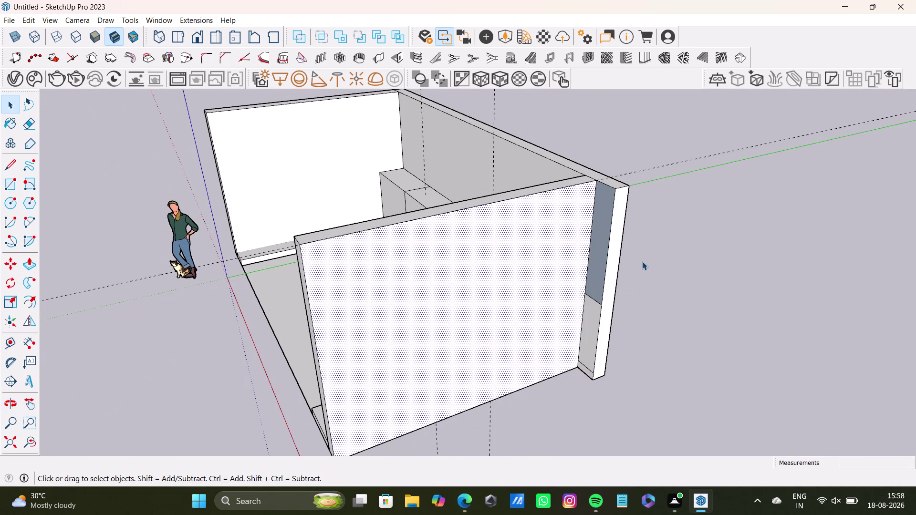
click(611, 276)
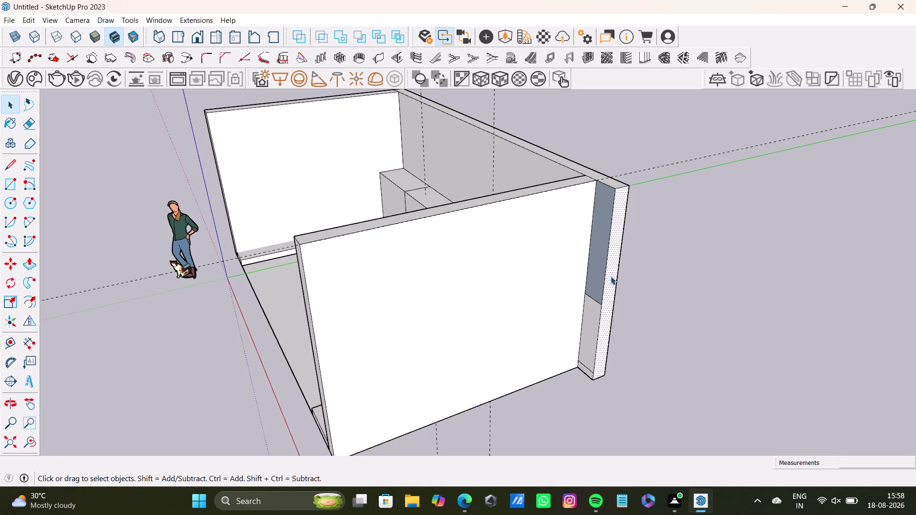
key(p)
drag(611, 276, 580, 270)
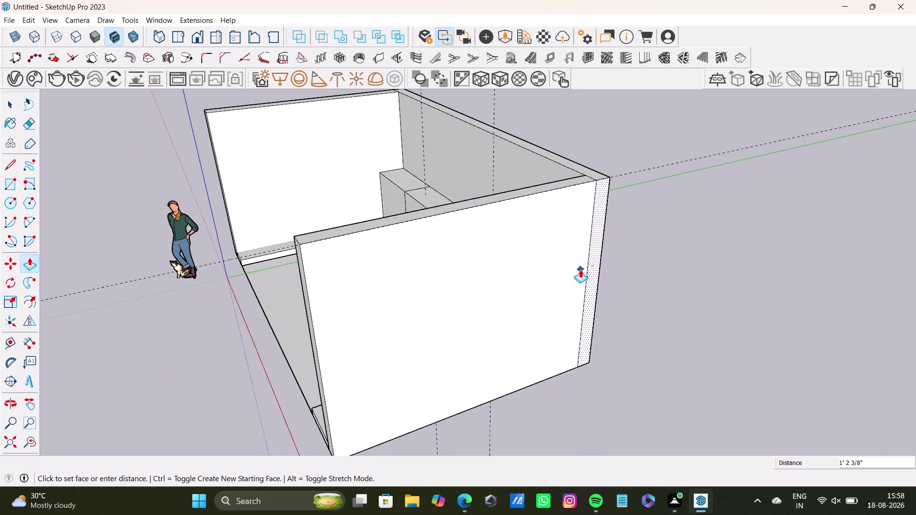
drag(580, 269, 579, 269)
scroll(up, 3)
key(space)
middle_drag(368, 267, 787, 303)
scroll(down, 3)
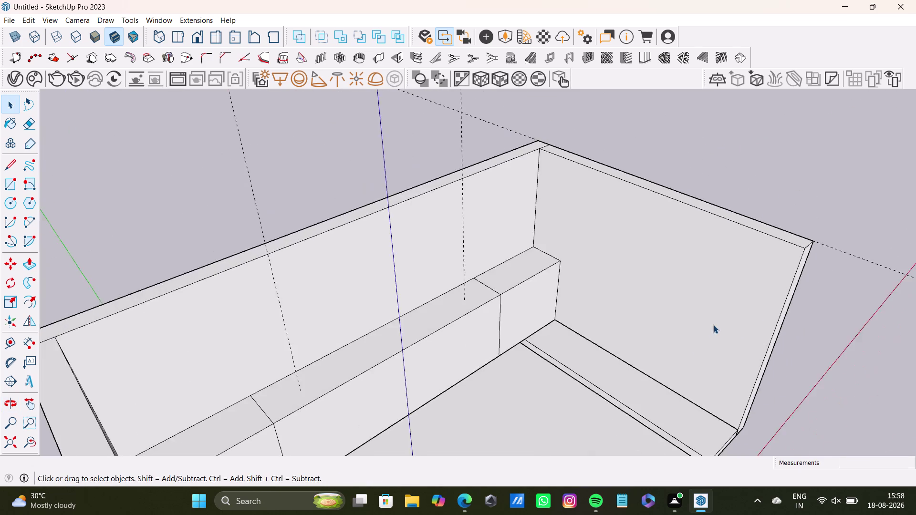
scroll(down, 3)
middle_drag(714, 325, 568, 242)
middle_drag(574, 244, 440, 205)
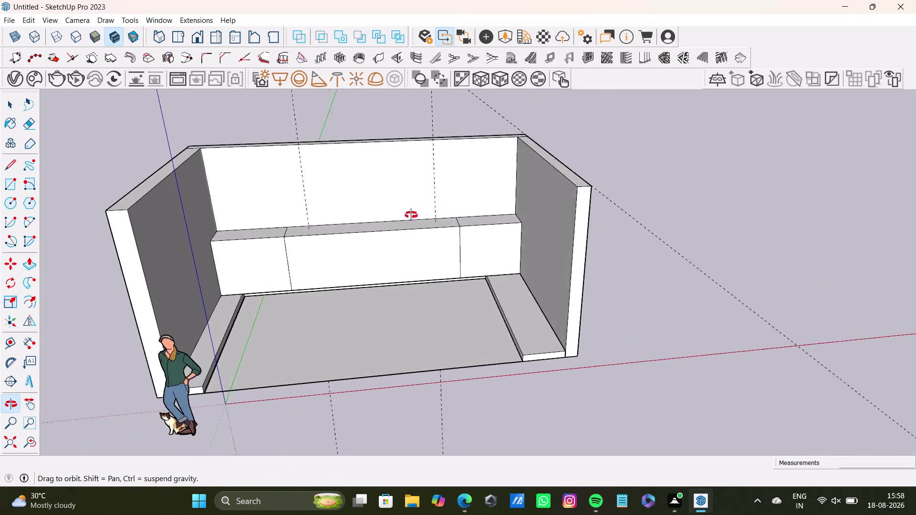
middle_drag(439, 206, 383, 277)
scroll(down, 3)
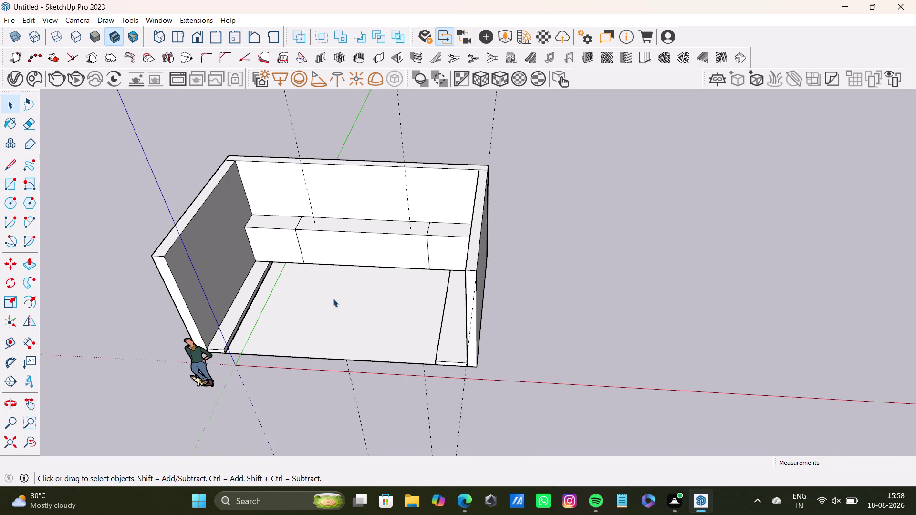
middle_drag(333, 299, 442, 264)
scroll(down, 3)
middle_drag(445, 267, 463, 325)
scroll(up, 3)
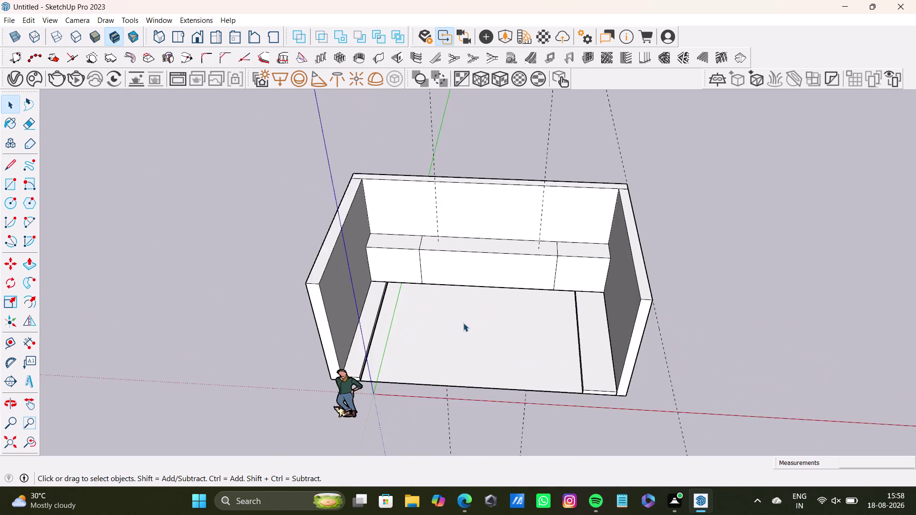
scroll(up, 3)
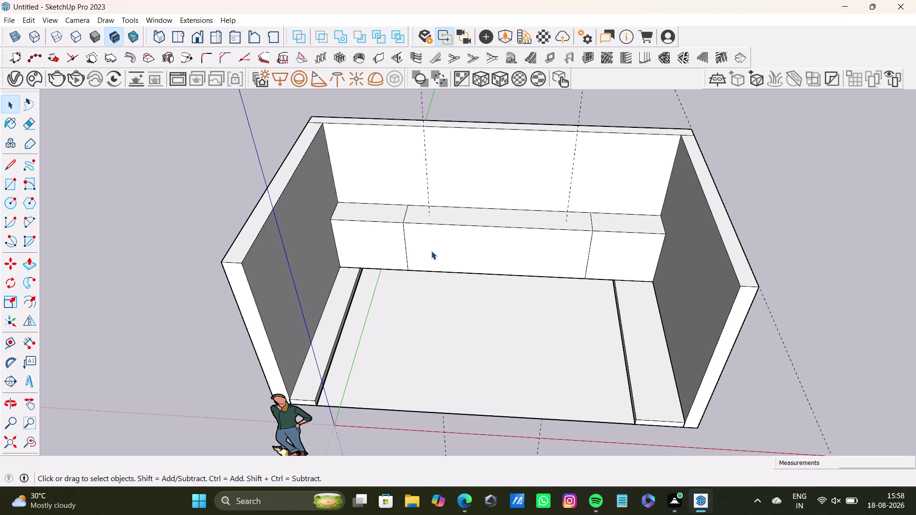
scroll(up, 3)
scroll(up, 3)
scroll(down, 3)
scroll(up, 3)
middle_drag(420, 227, 369, 256)
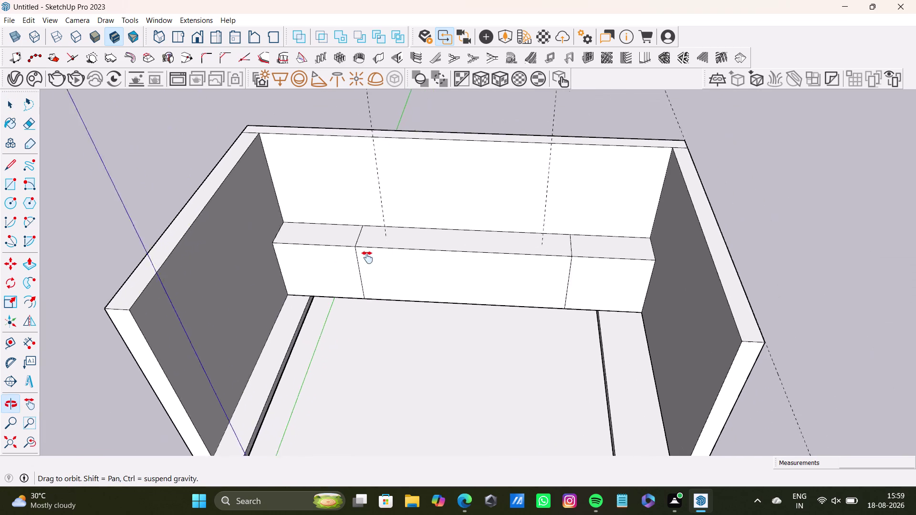
middle_drag(369, 256, 364, 261)
scroll(up, 3)
middle_drag(370, 261, 378, 178)
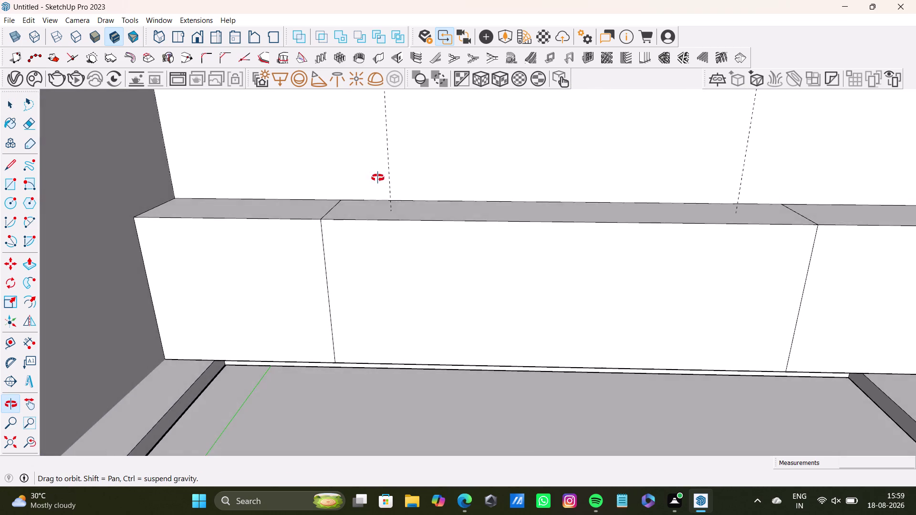
middle_drag(378, 178, 306, 250)
middle_drag(462, 350, 478, 243)
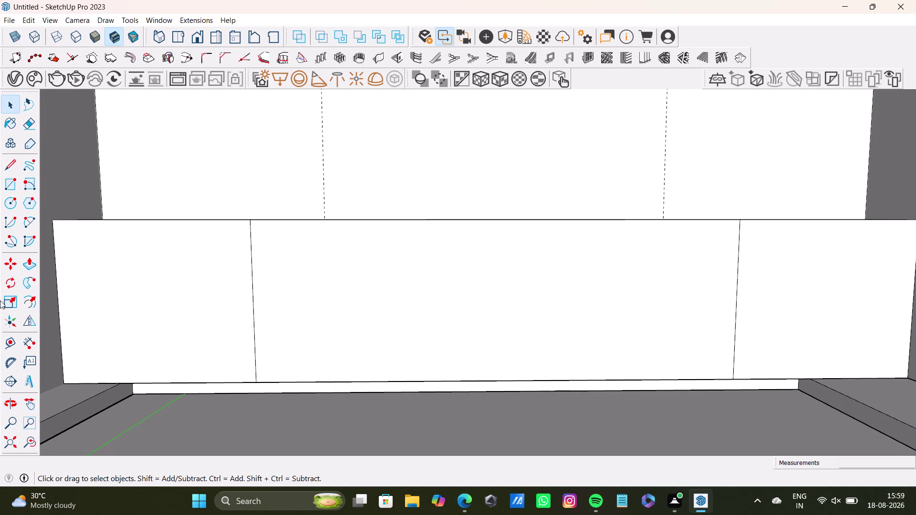
Place a guide across the back cushion plus a parallel guide 0.5" away.
click(7, 342)
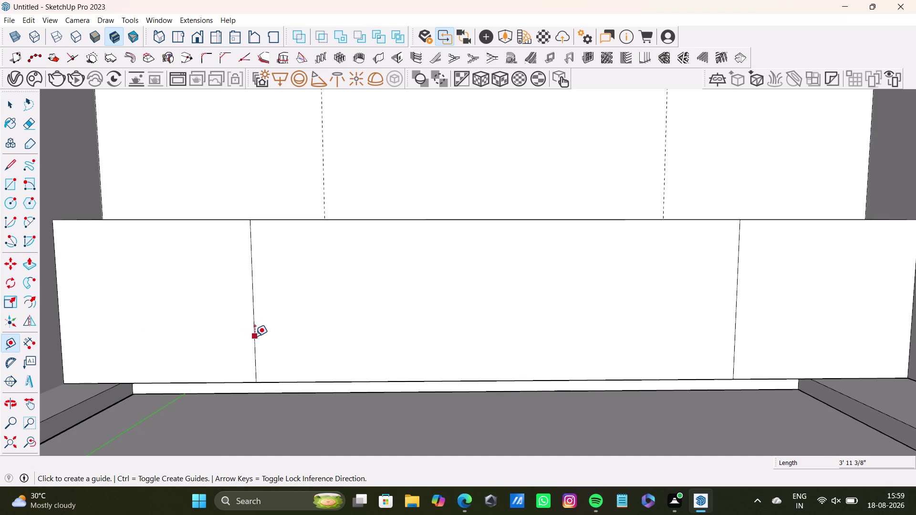
click(255, 336)
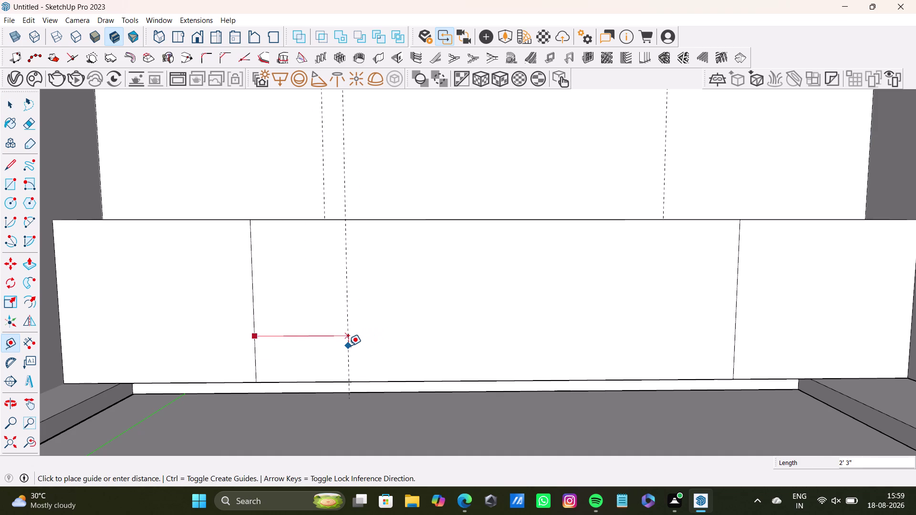
click(342, 348)
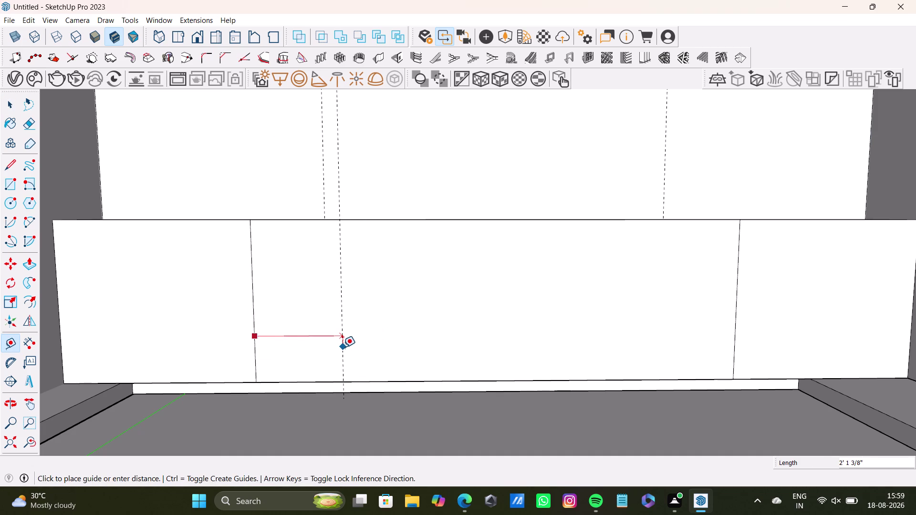
click(343, 350)
text(0.)
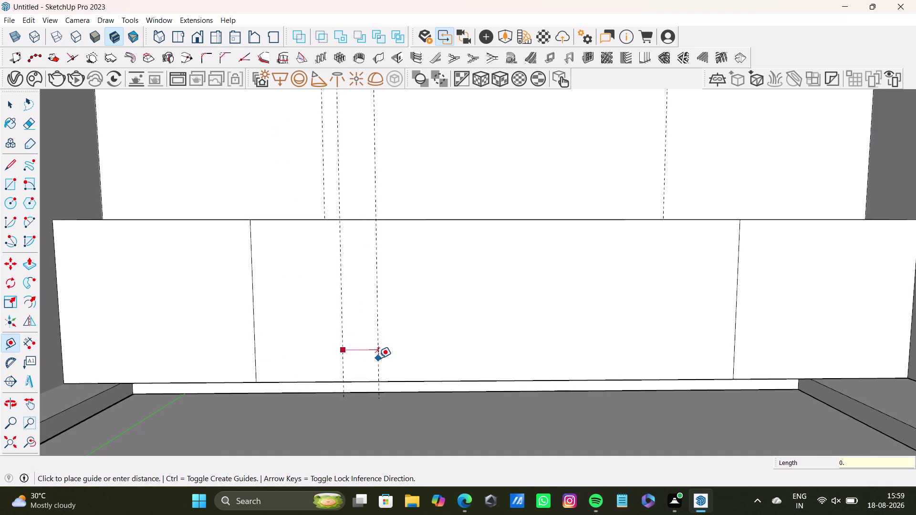
text(5")
key(Return)
scroll(up, 3)
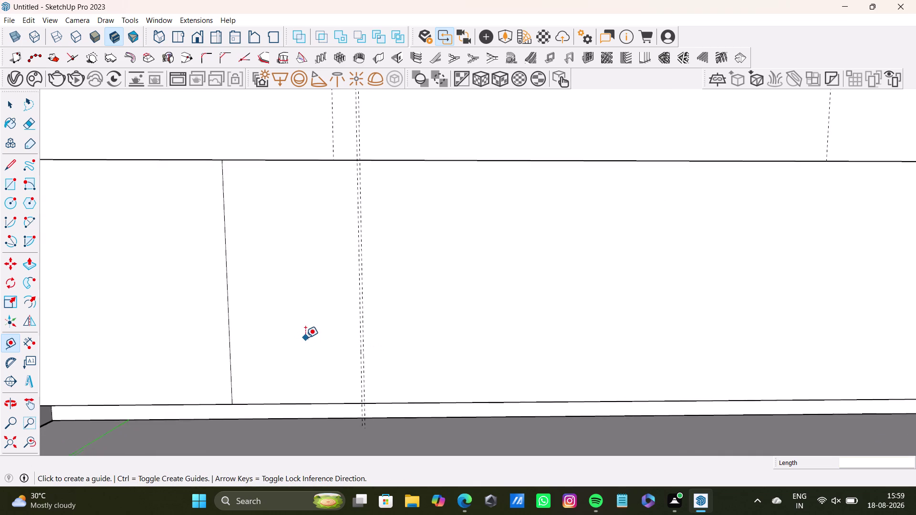
scroll(up, 3)
click(383, 341)
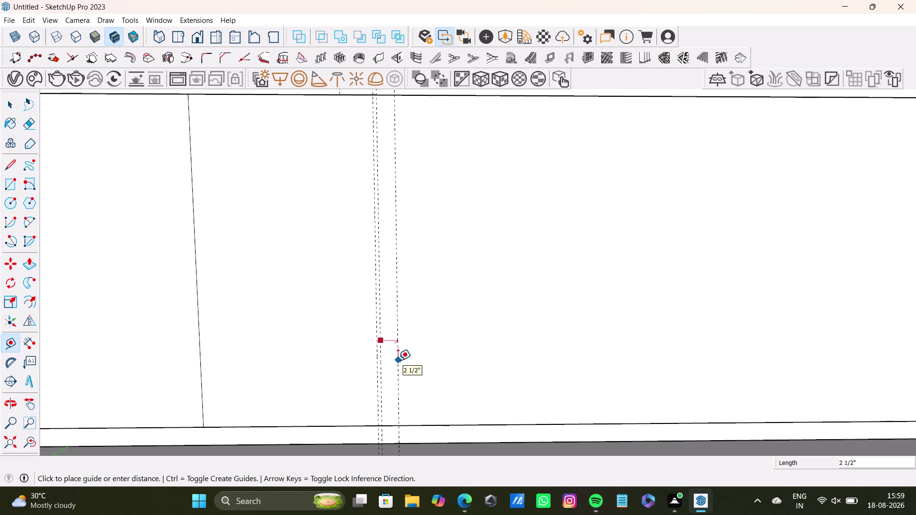
Add another guide 0.5" beside the previous one.
click(396, 361)
click(394, 361)
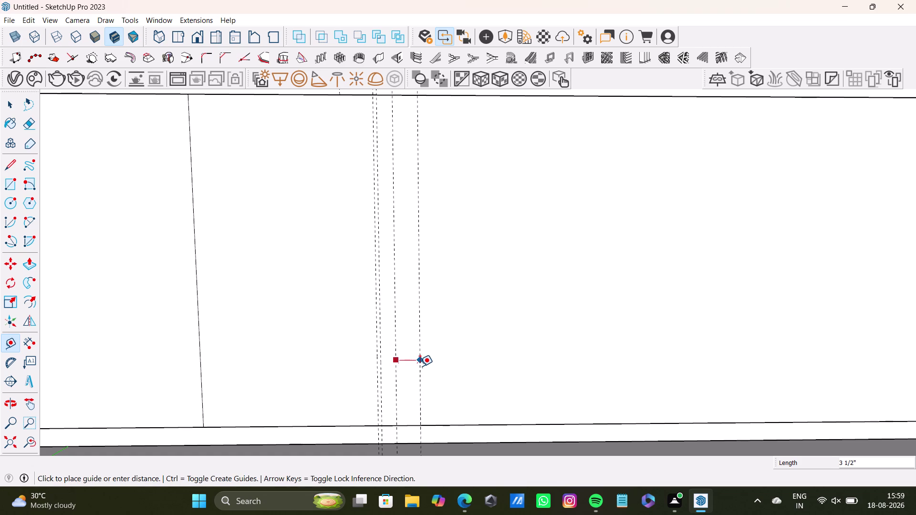
text(0.5)
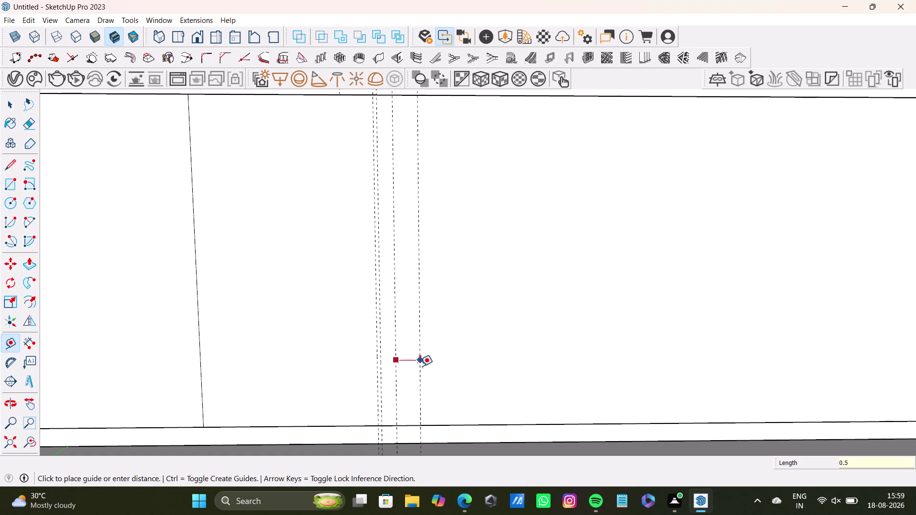
text(")
key(Return)
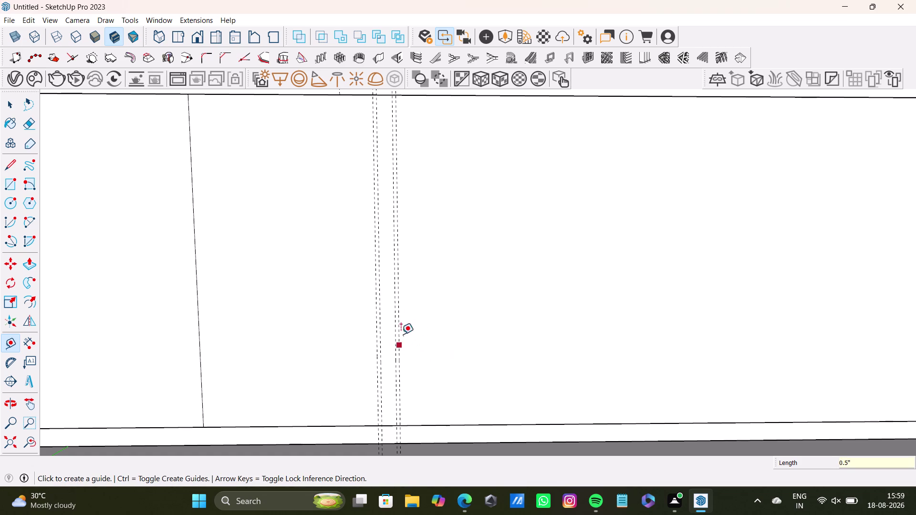
Place a vertical guide across the cushion face with a 0.5" offset partner.
click(401, 334)
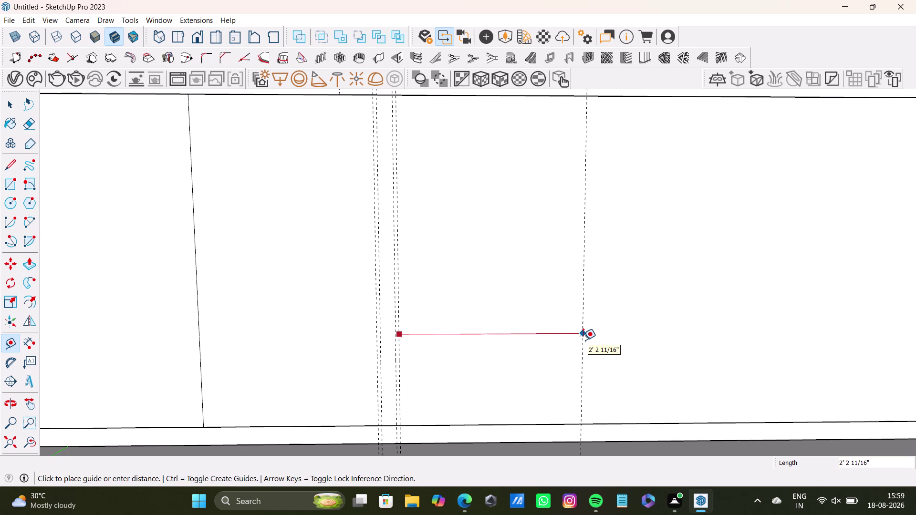
click(583, 340)
click(582, 338)
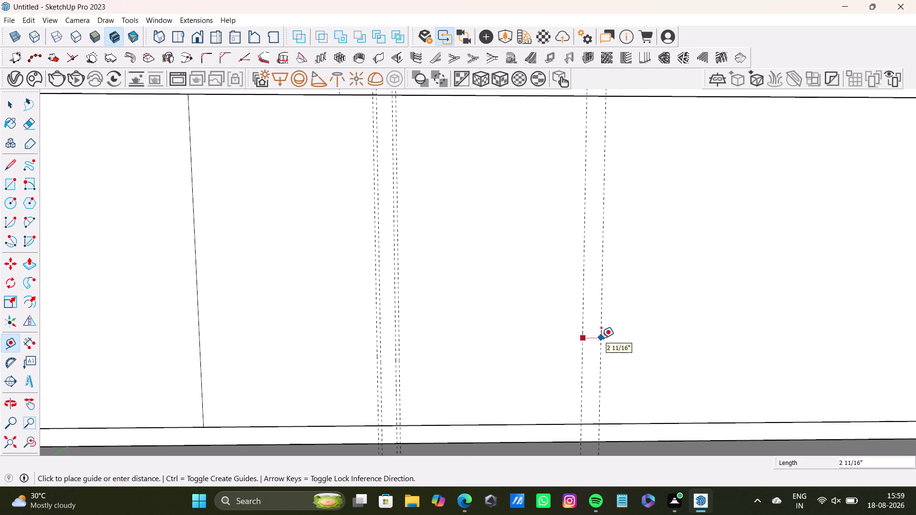
text(0.)
text(5)
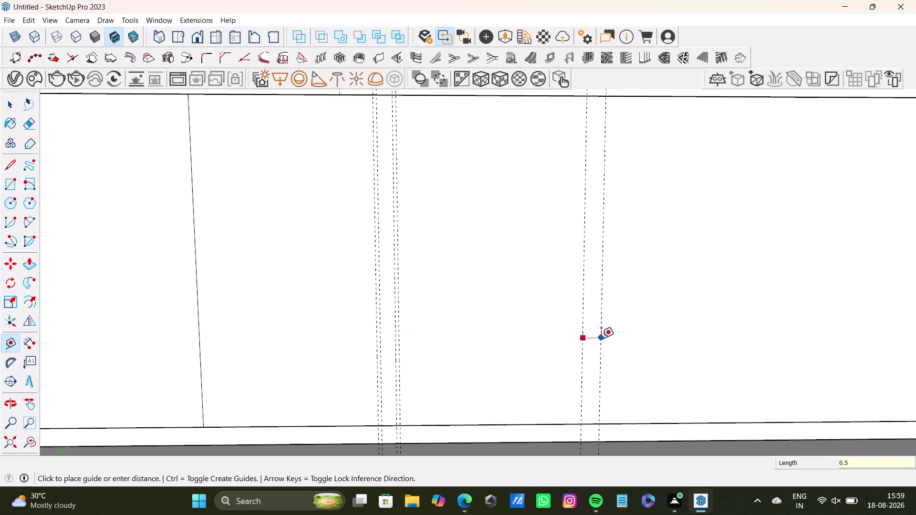
text(")
key(Return)
Add one more vertical cushion guide with a parallel guide 0.5" away.
scroll(down, 3)
middle_drag(516, 281, 514, 283)
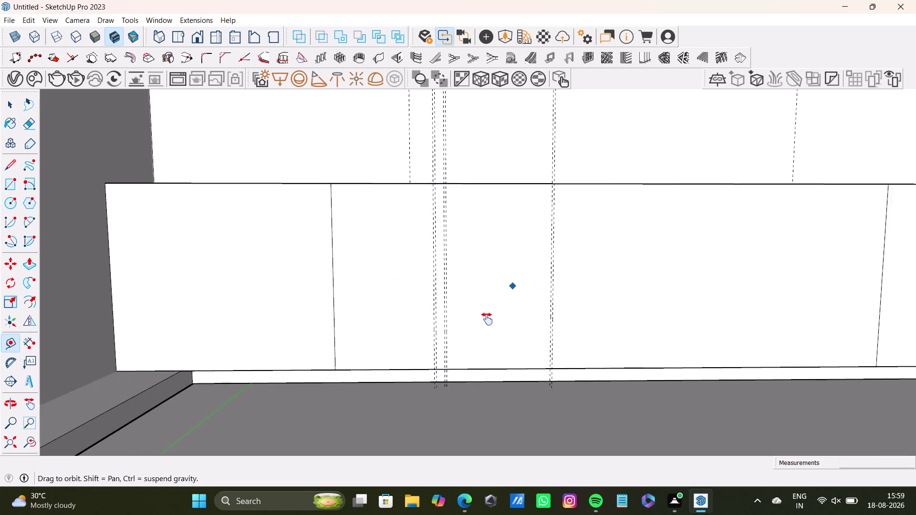
middle_drag(515, 282, 429, 360)
middle_drag(431, 370, 414, 370)
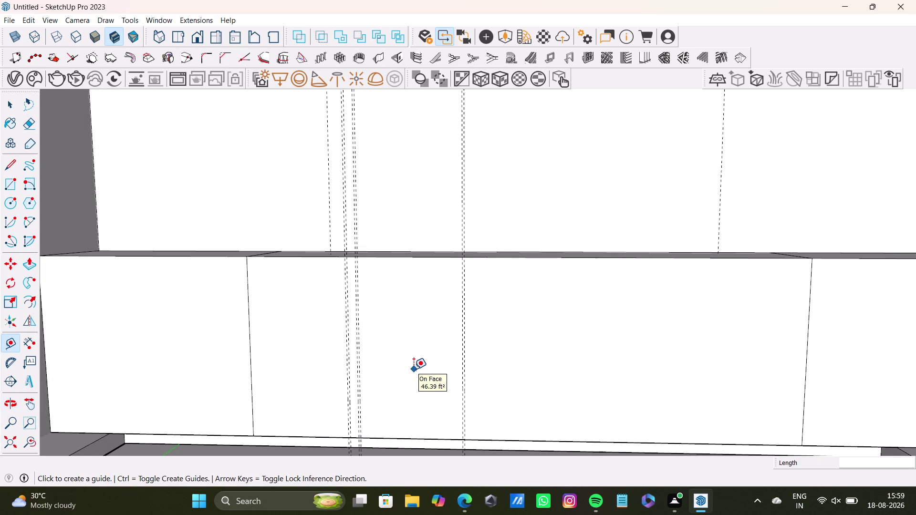
scroll(up, 3)
click(467, 360)
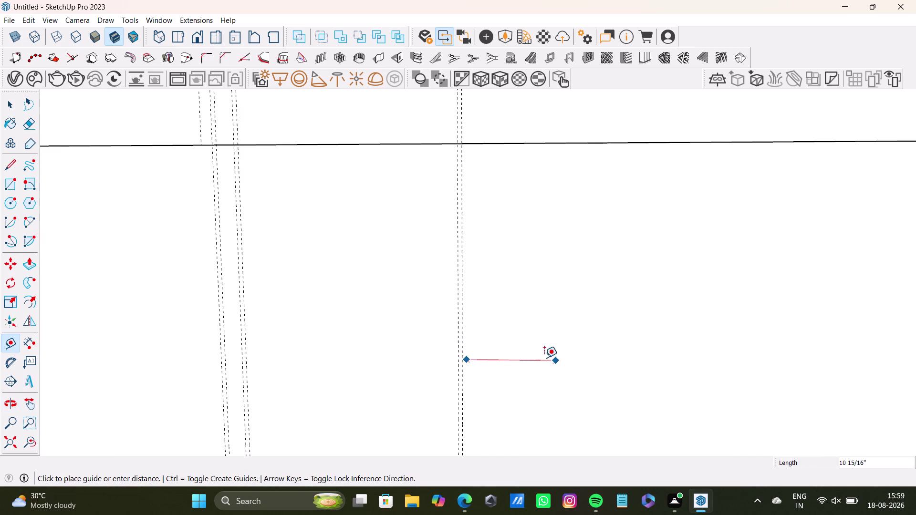
key(space)
click(11, 346)
scroll(up, 3)
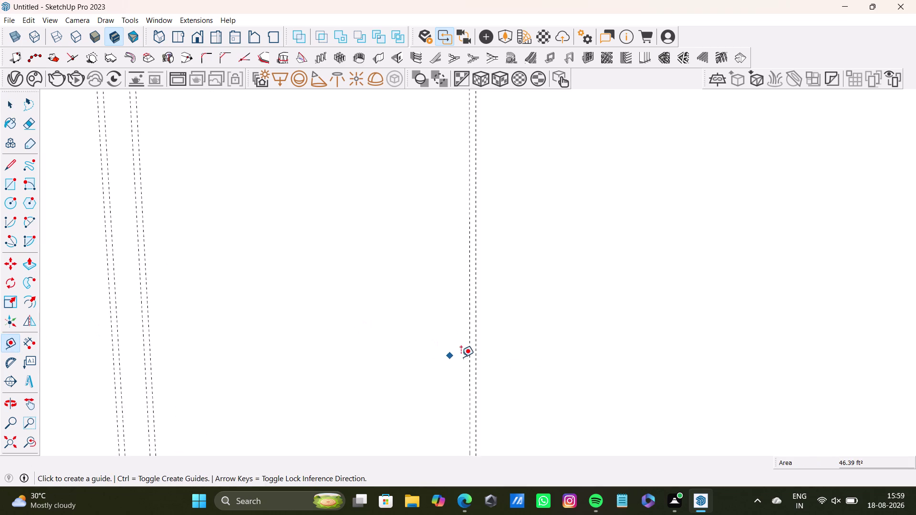
scroll(up, 3)
click(480, 365)
scroll(down, 3)
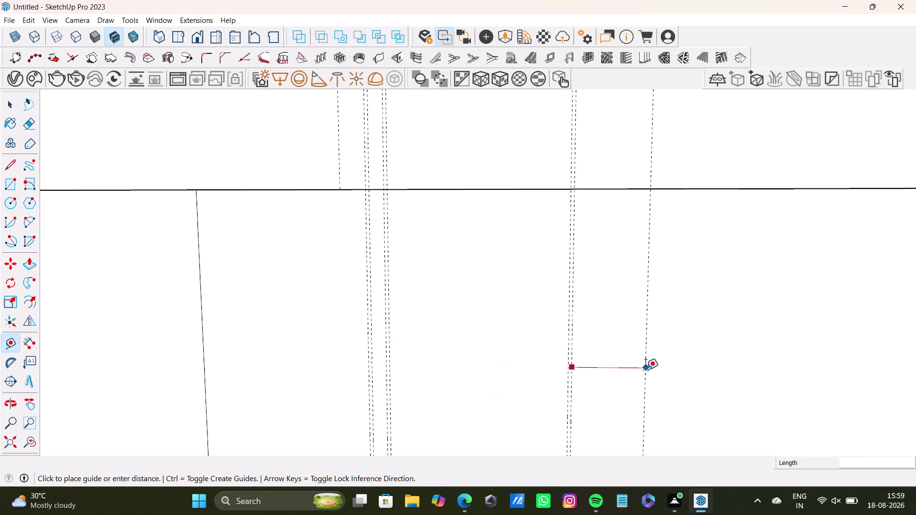
middle_drag(646, 370, 477, 344)
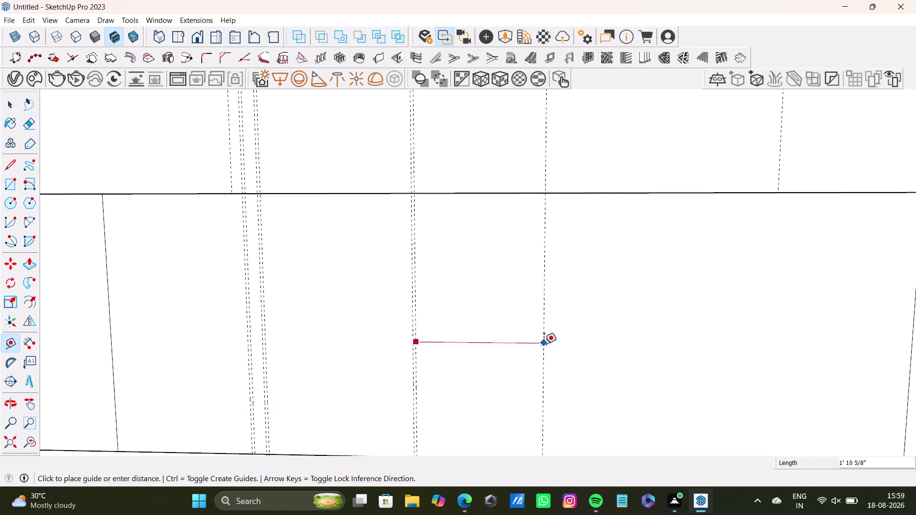
click(544, 344)
click(544, 351)
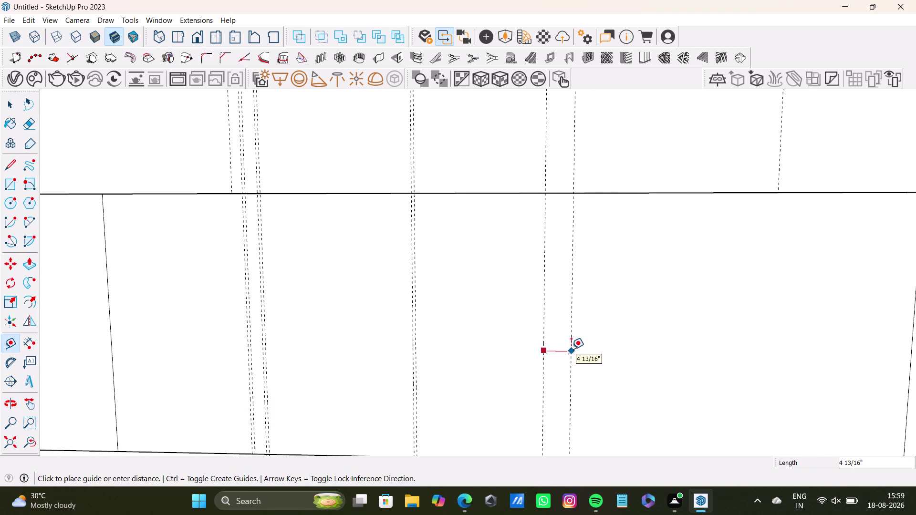
text(0.5)
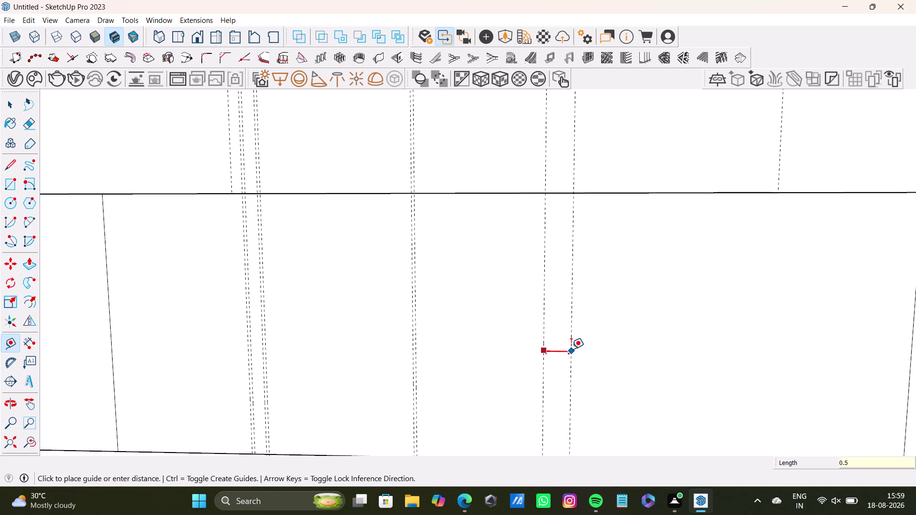
key(shift+quotedbl)
key(Return)
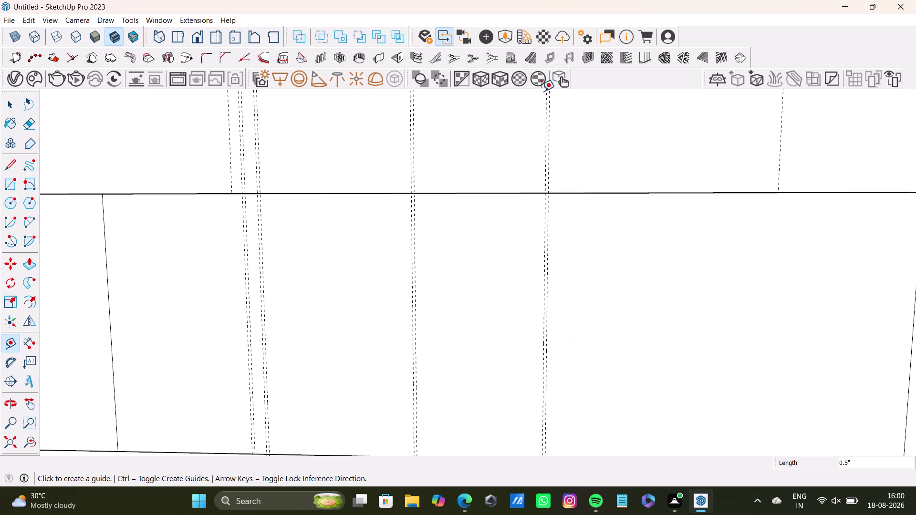
Place a guide near the right cushion panel edge, try a 0.5" offset, then undo it.
scroll(down, 3)
middle_drag(659, 313, 519, 316)
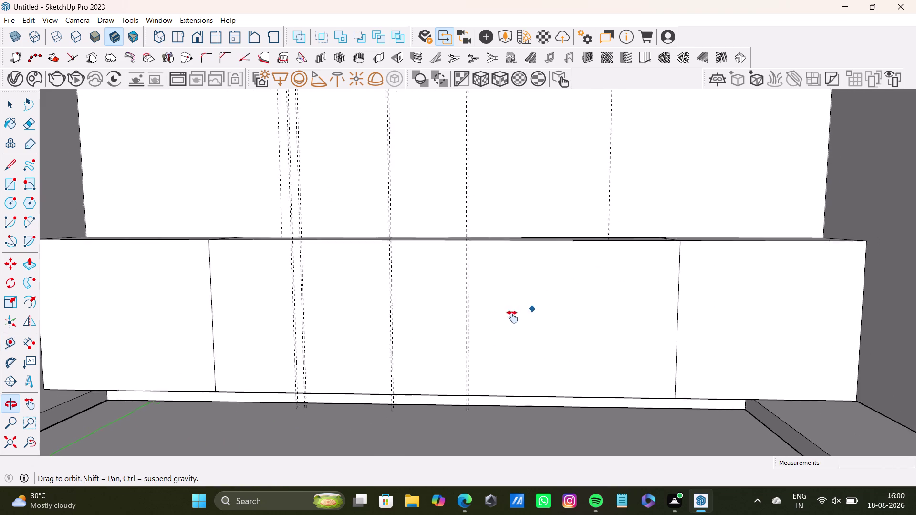
middle_drag(518, 316, 510, 318)
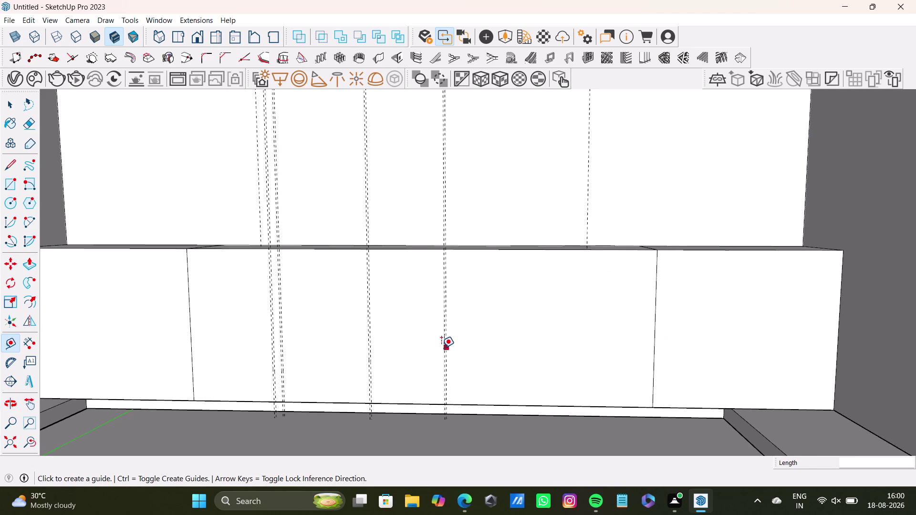
scroll(up, 3)
scroll(up, 3)
click(449, 346)
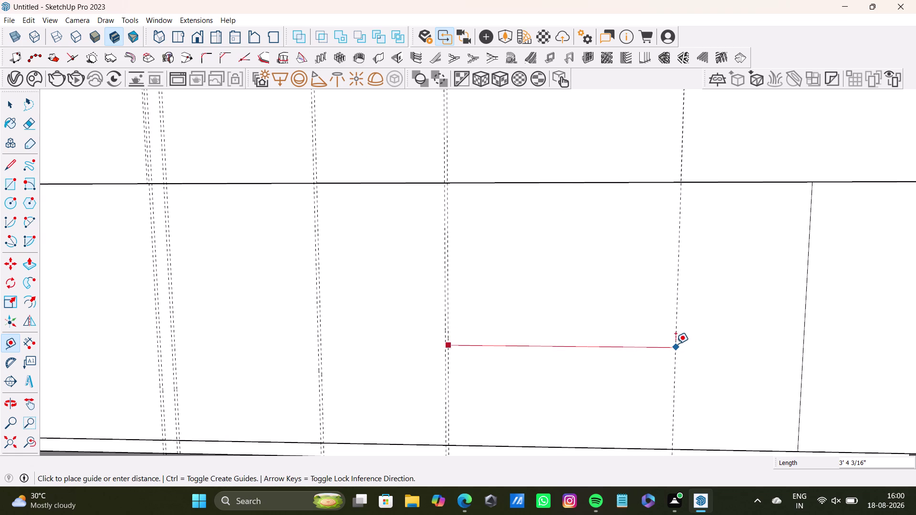
click(676, 344)
click(674, 349)
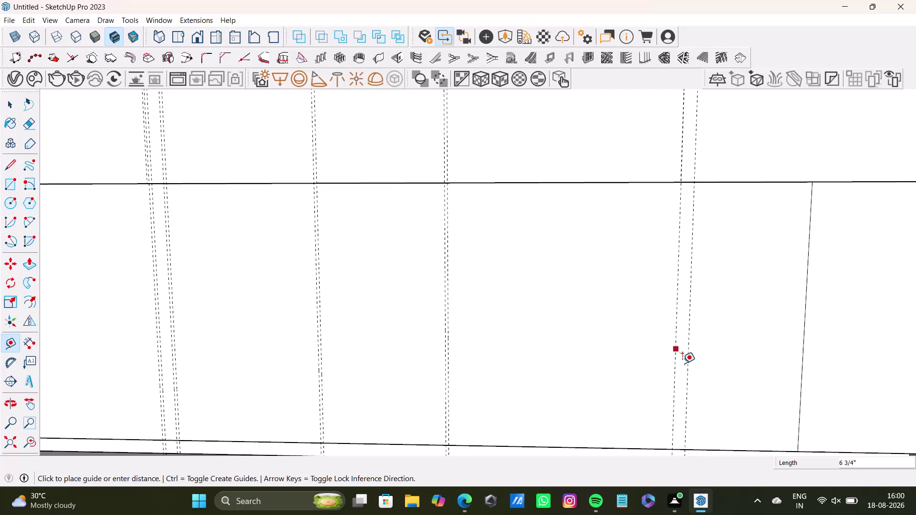
text(0.)
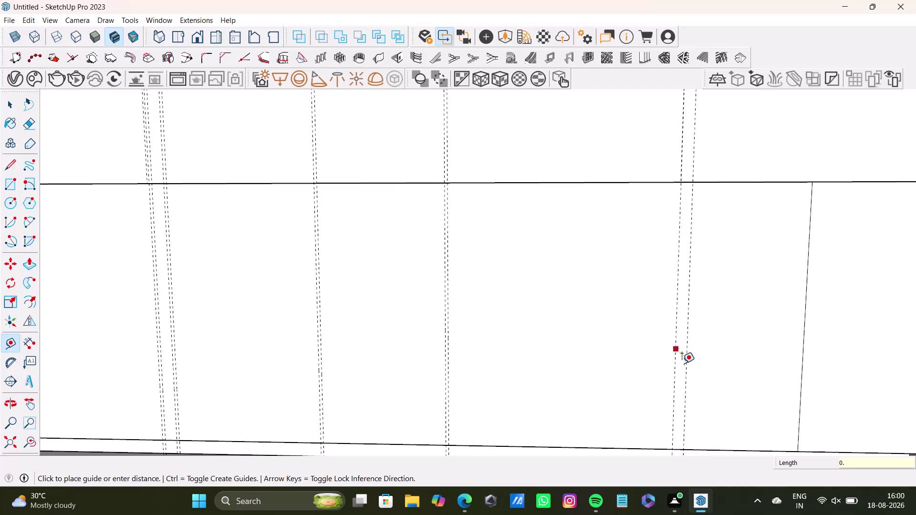
text(5)
key(shift+quotedbl)
key(Return)
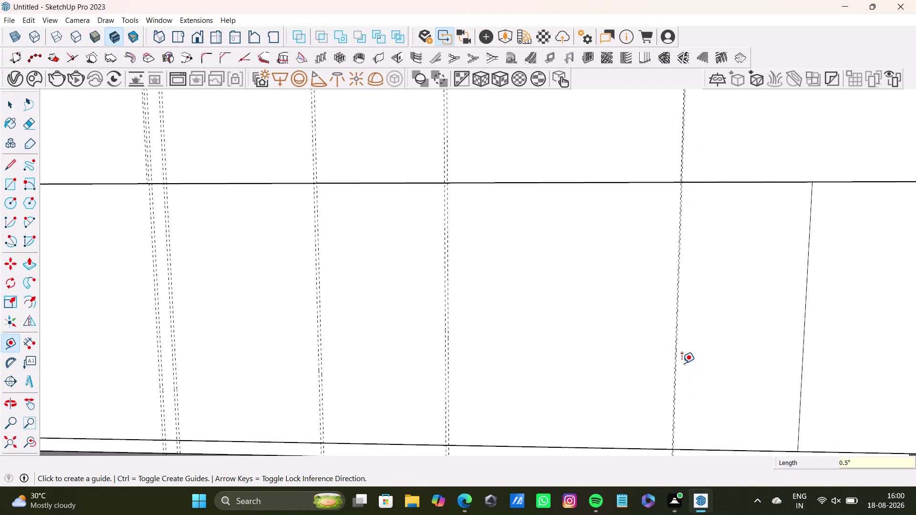
key(ctrl+z)
Add a guide 0.5" from the right-hand guide line.
scroll(up, 3)
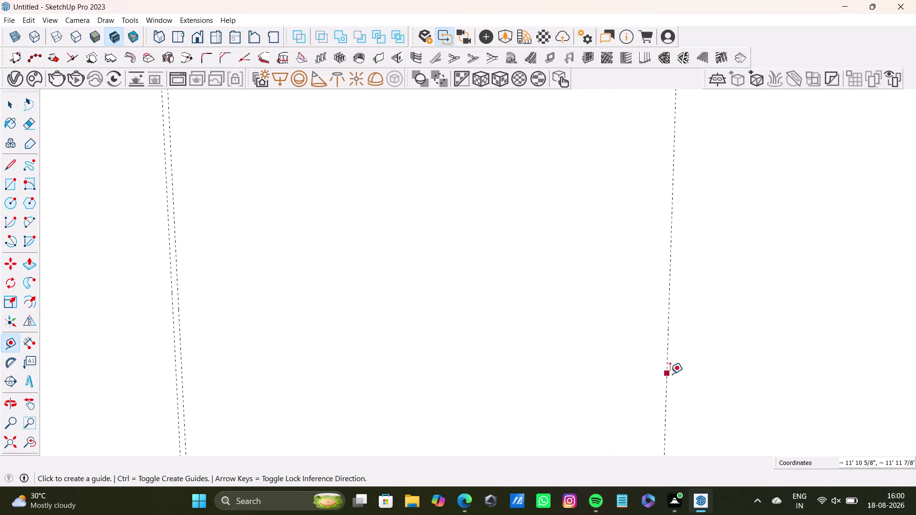
click(669, 375)
text(0.)
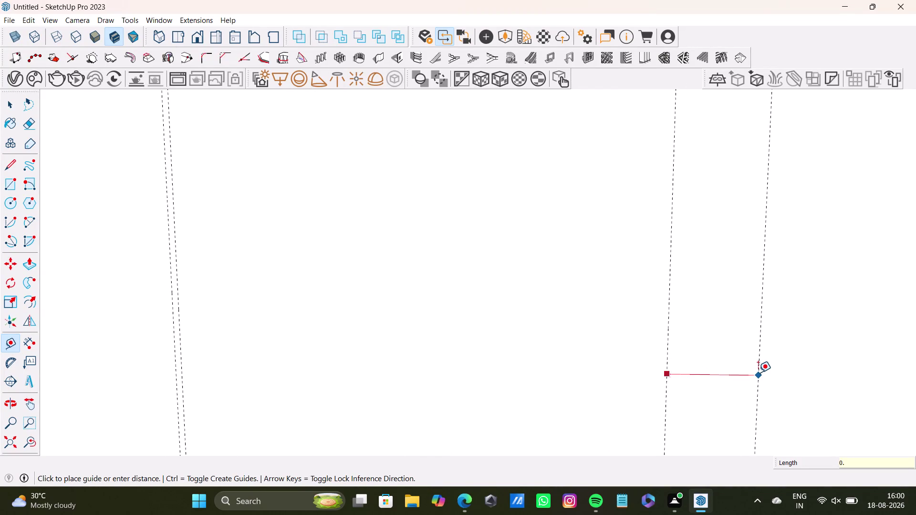
text(5")
key(Return)
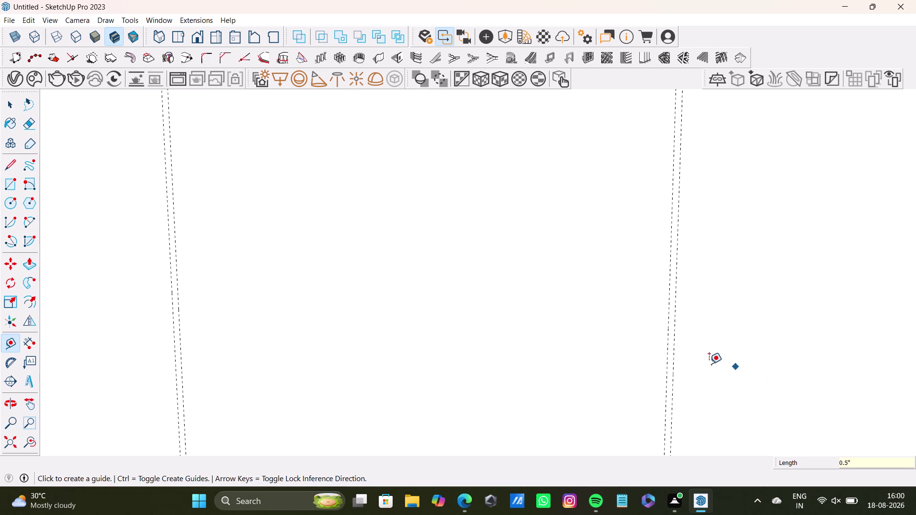
click(675, 364)
scroll(down, 3)
scroll(up, 3)
Add two more 0.5" offset guides from the right panel guide and edge line.
middle_drag(780, 364, 615, 348)
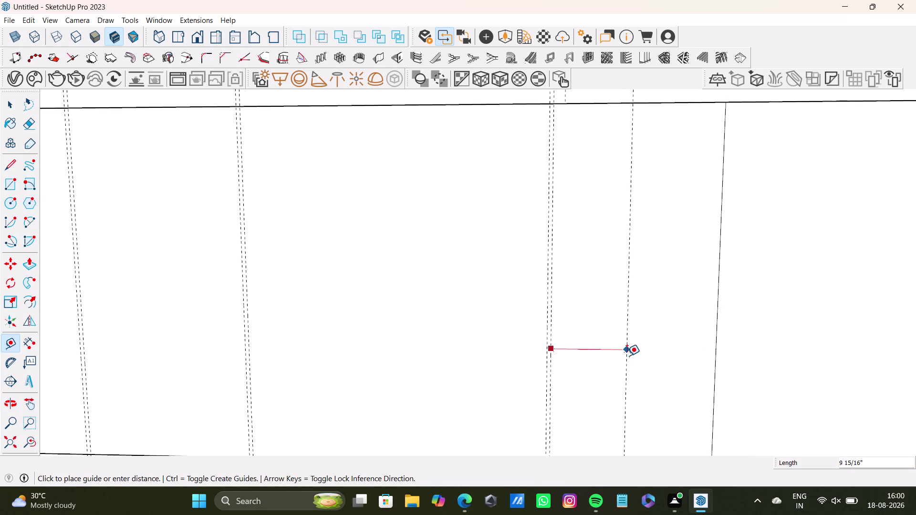
click(669, 360)
click(671, 359)
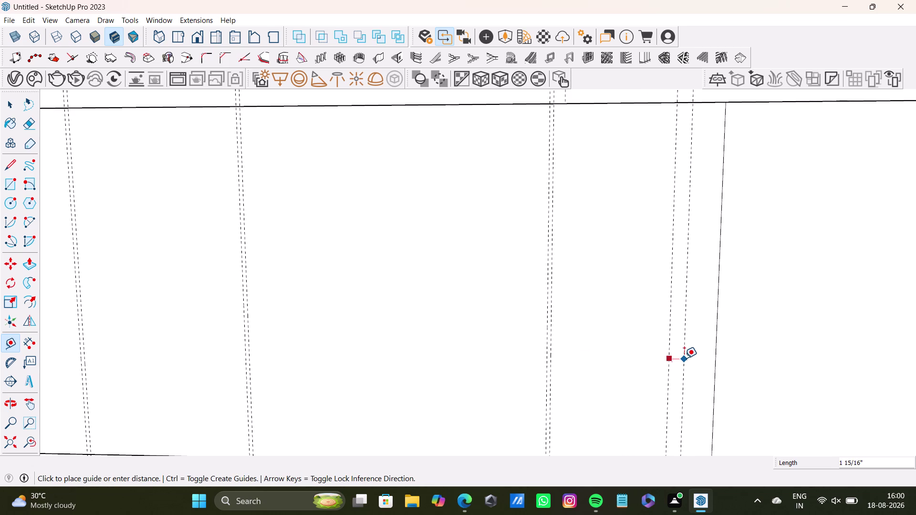
text(0.5")
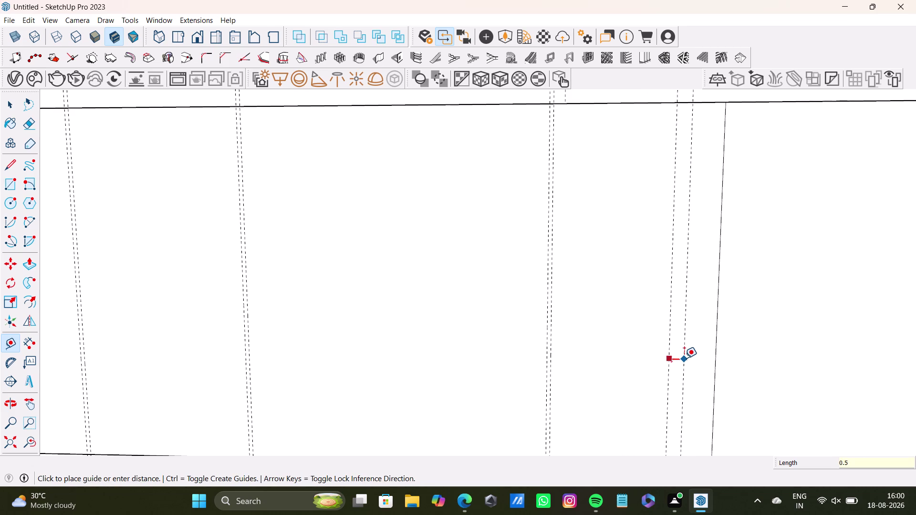
key(Return)
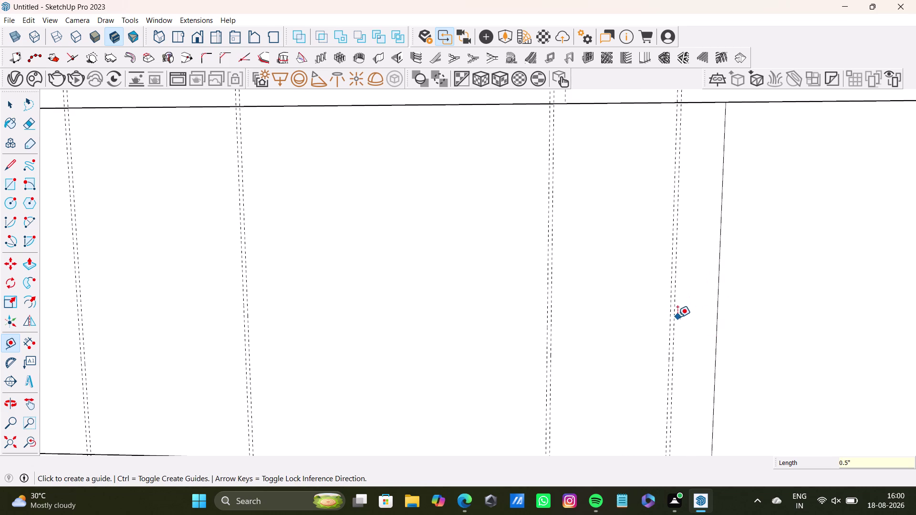
click(675, 319)
click(717, 314)
click(716, 319)
text(0.5)
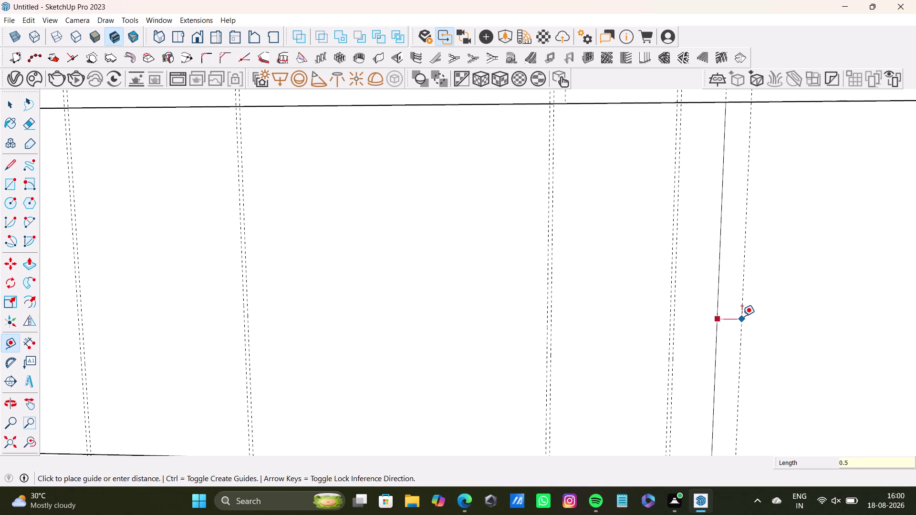
key(shift+quotedbl)
key(Return)
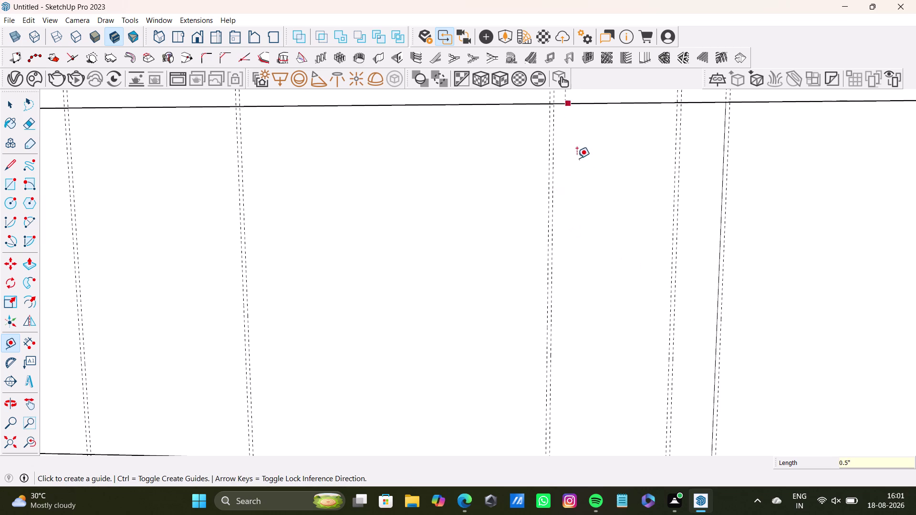
scroll(down, 3)
Place a guide on the right cushion panel and a parallel guide 0.5" from it.
middle_drag(599, 195, 532, 233)
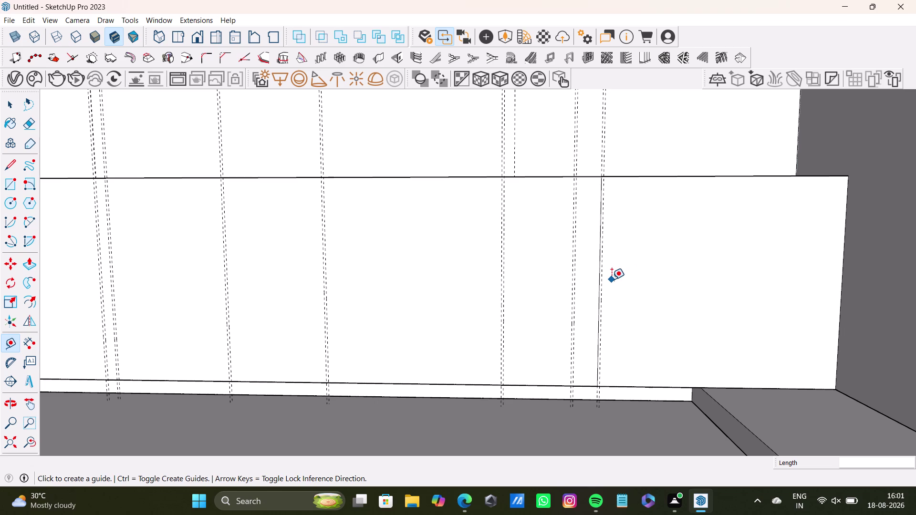
click(602, 297)
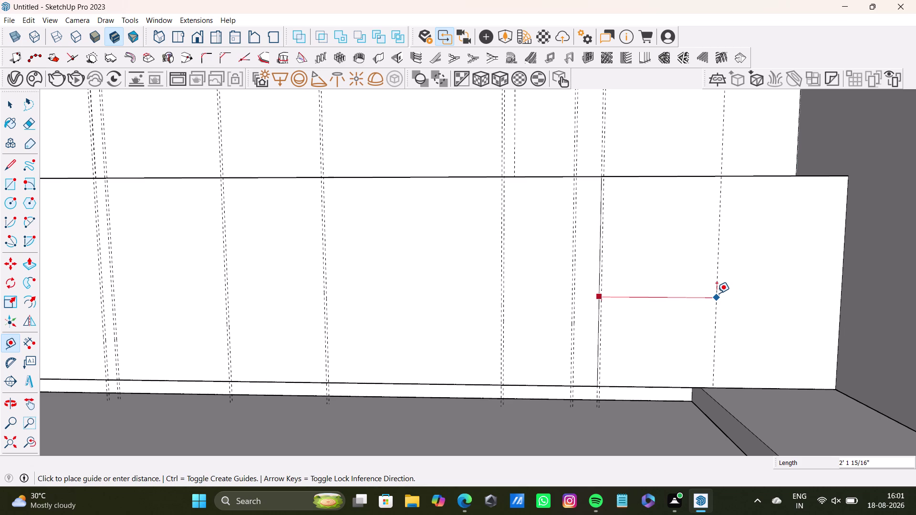
click(717, 293)
click(714, 296)
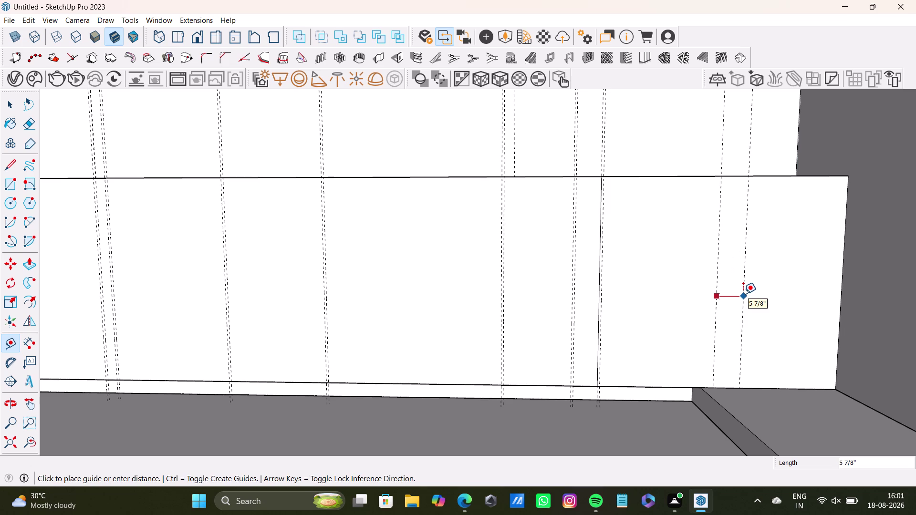
text(0.5")
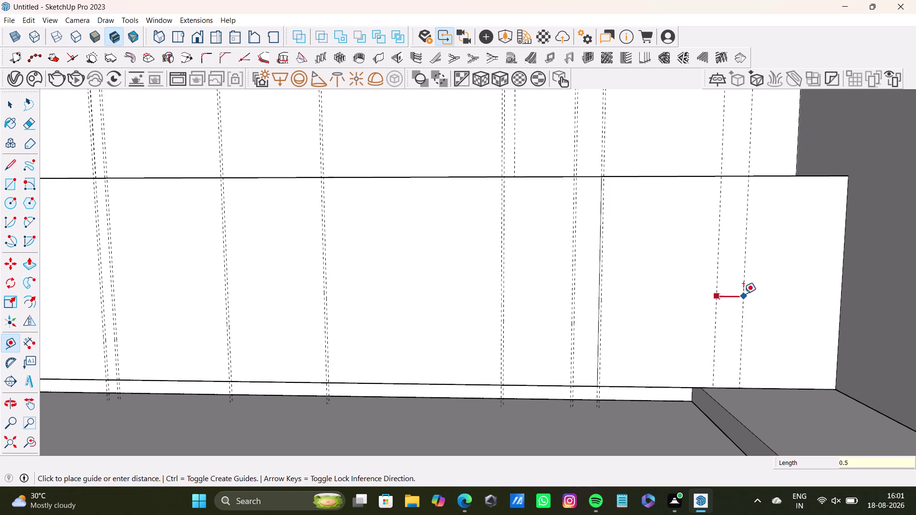
key(Return)
Add a guide 2" from an edge near the cushion's right end.
click(723, 290)
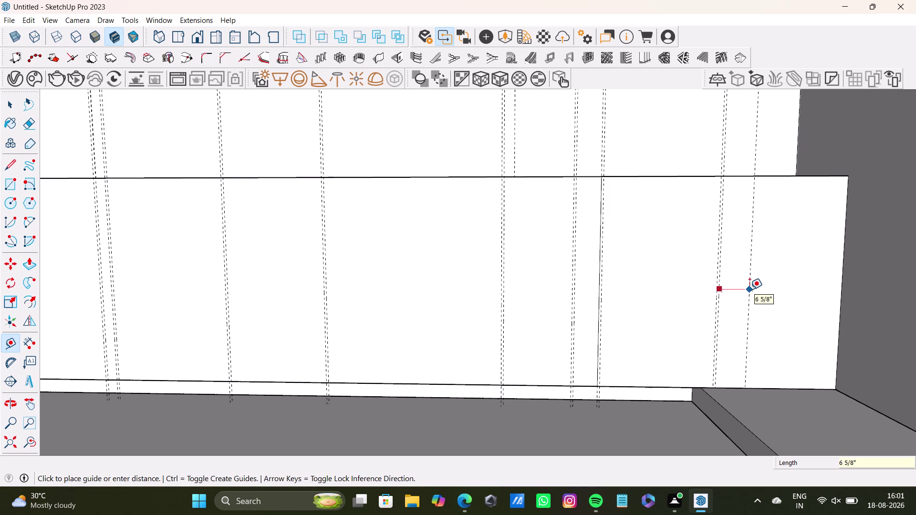
key(2)
key(shift+quotedbl)
key(Return)
key(space)
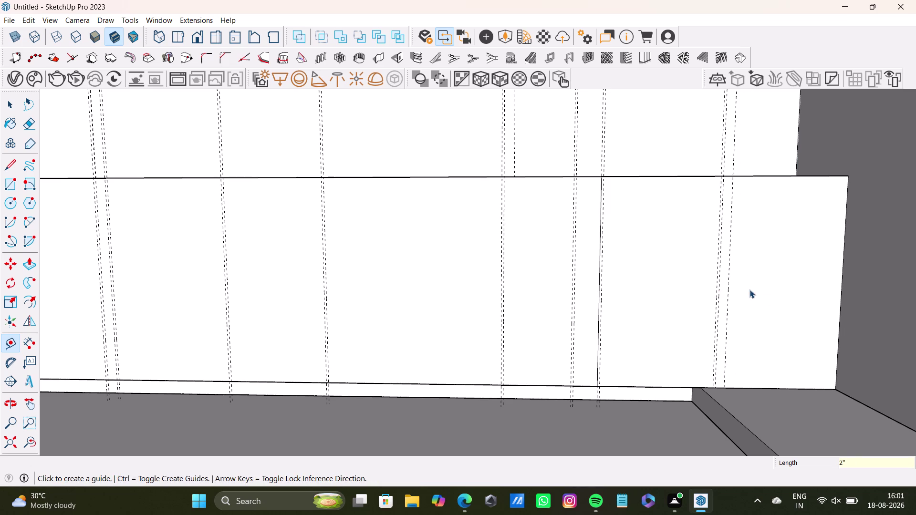
scroll(down, 3)
middle_drag(630, 238, 528, 277)
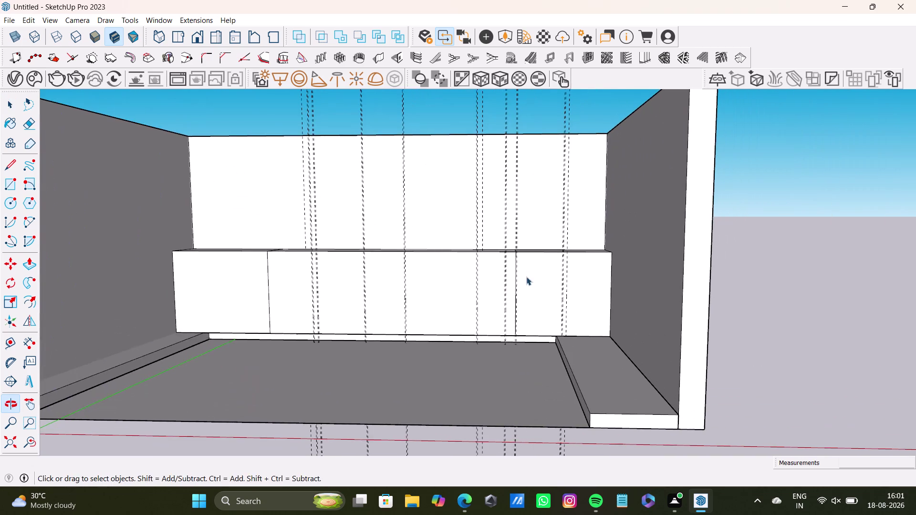
middle_drag(553, 279, 582, 308)
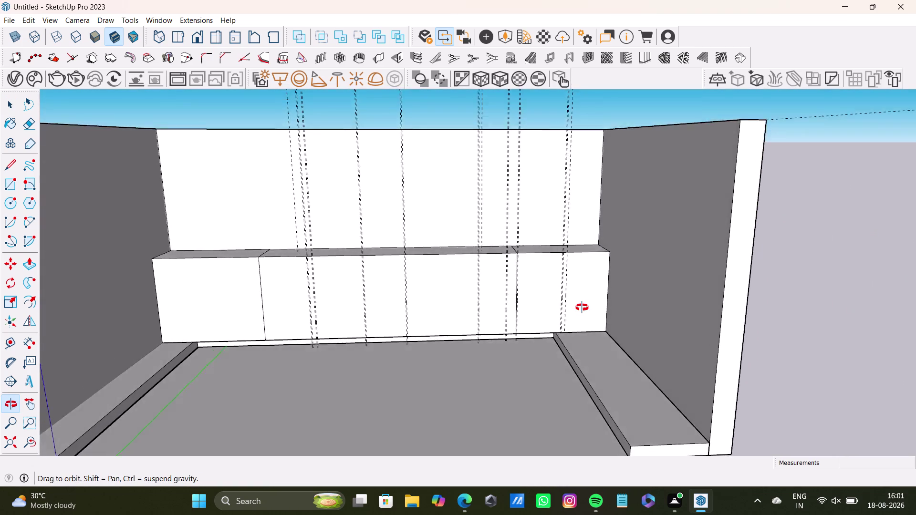
middle_drag(582, 308, 434, 348)
click(525, 293)
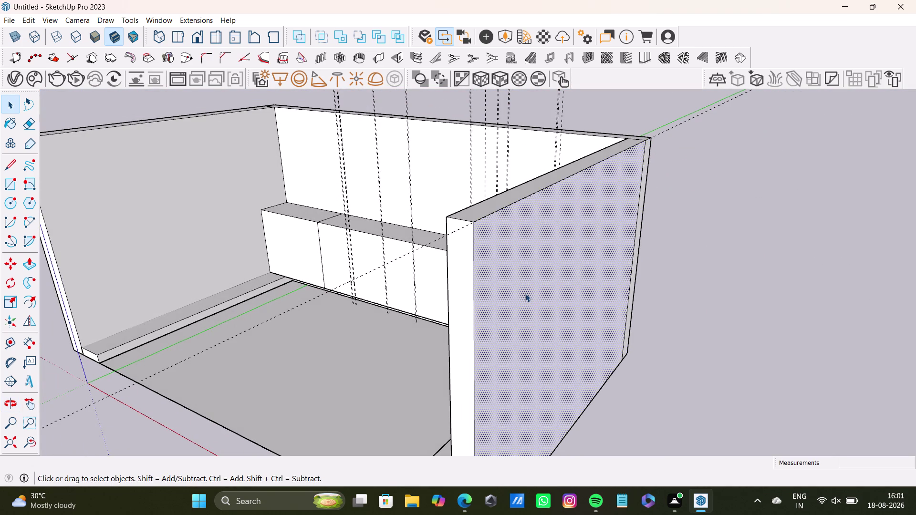
key(p)
drag(525, 293, 685, 334)
middle_drag(441, 330, 723, 367)
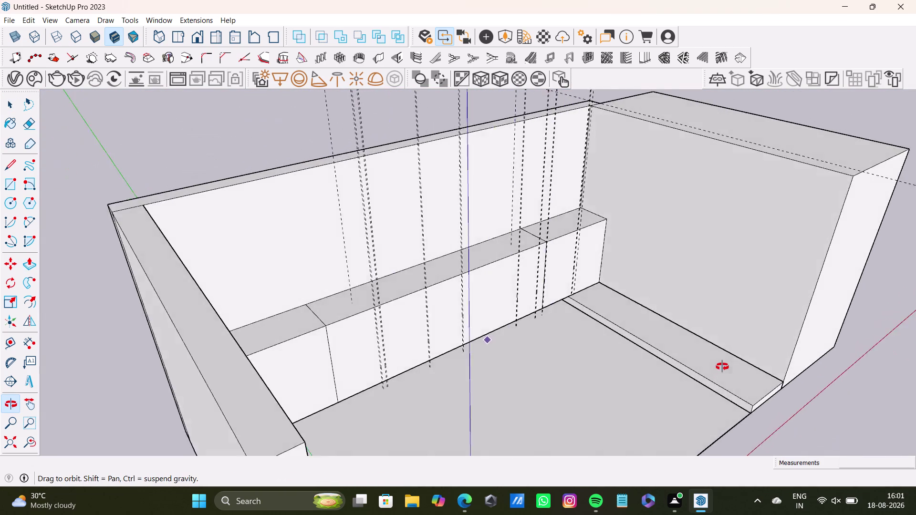
middle_drag(722, 367, 631, 357)
key(space)
click(661, 249)
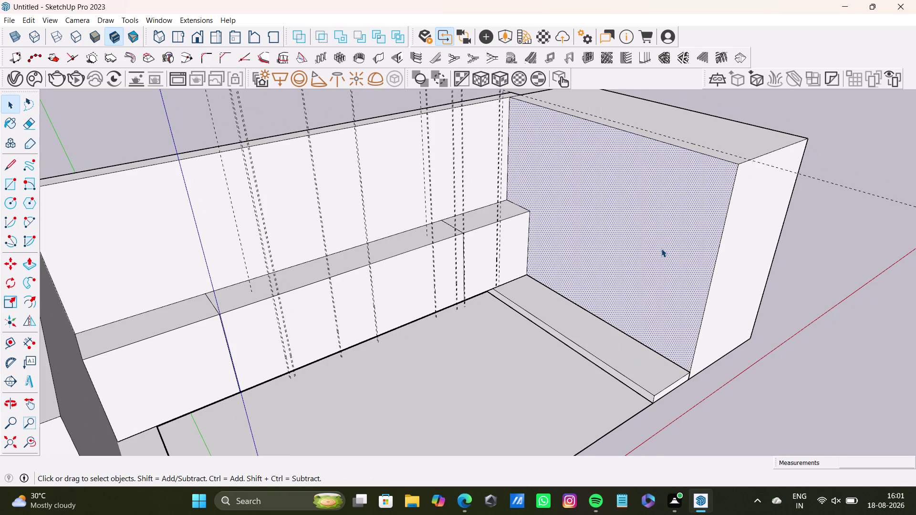
Push/Pull the right armrest's inner face outward, widening the gap beside the back cushions.
key(p)
drag(662, 249, 689, 211)
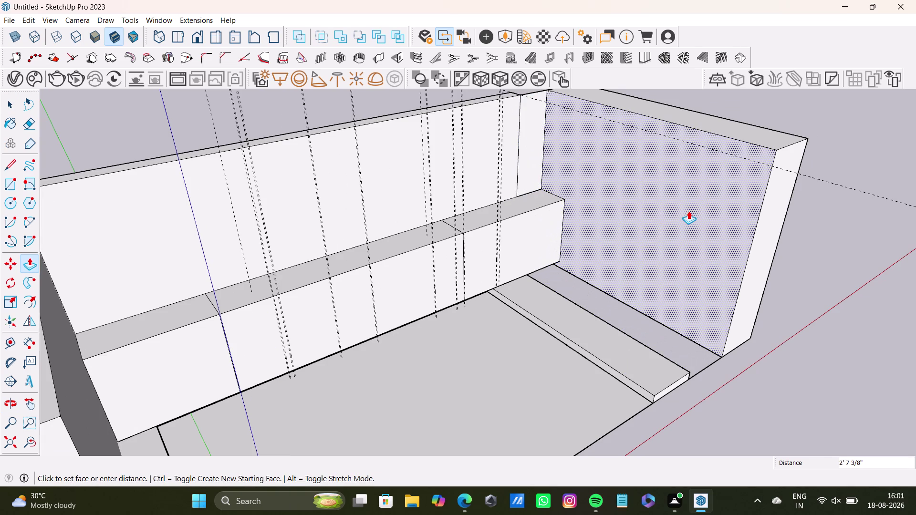
drag(688, 211, 680, 210)
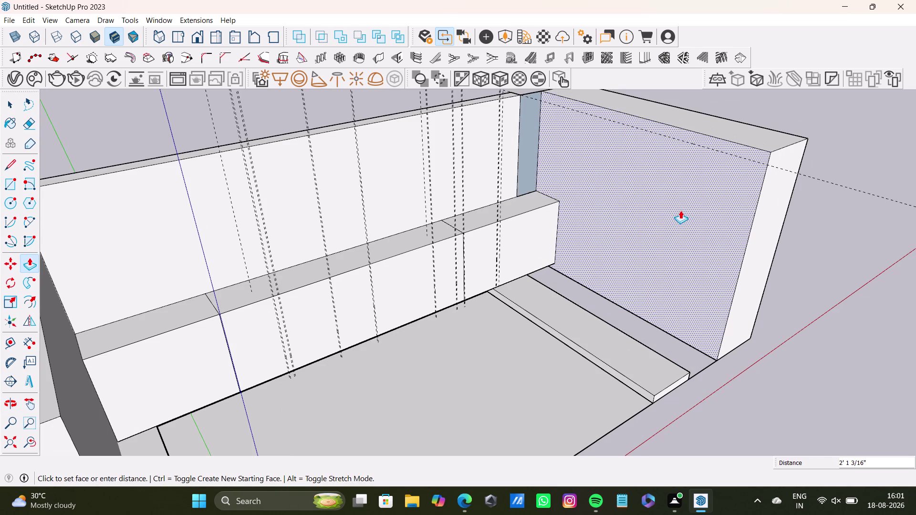
drag(681, 211, 683, 207)
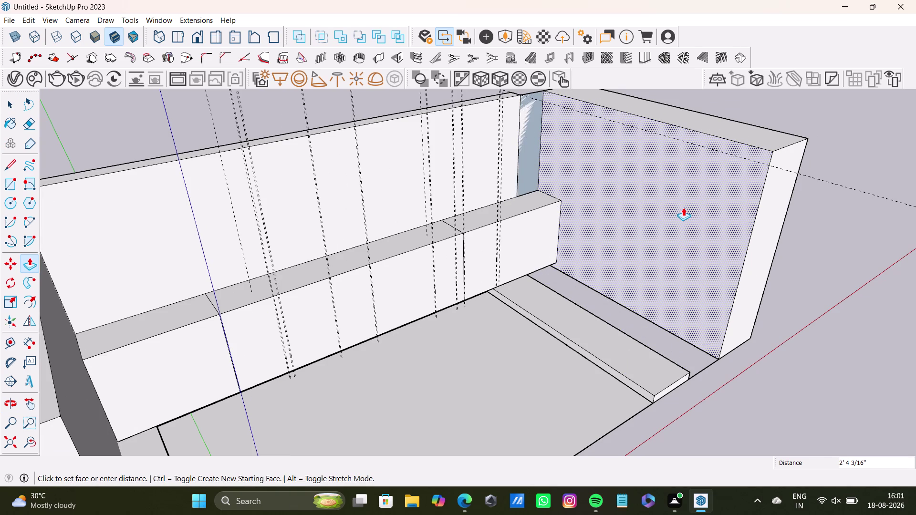
drag(684, 208, 693, 203)
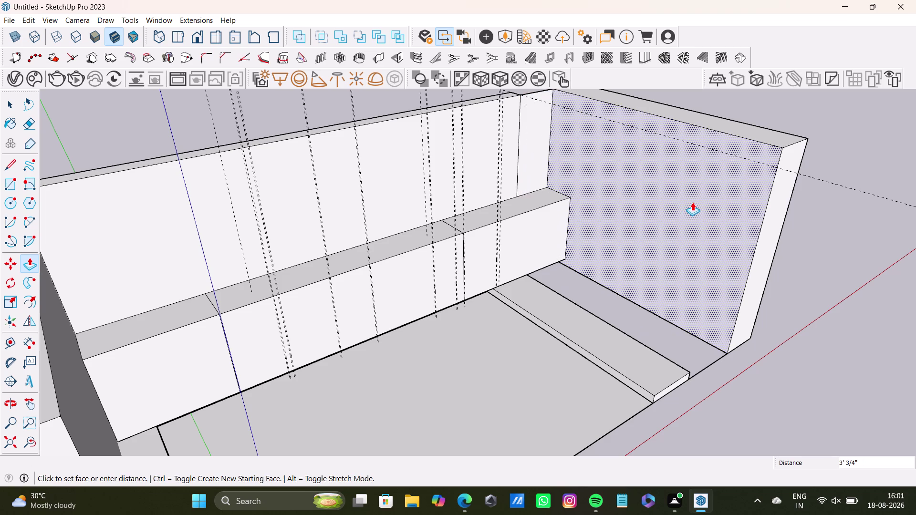
middle_drag(693, 202, 431, 185)
middle_drag(622, 239, 446, 187)
key(space)
click(447, 187)
middle_drag(448, 186, 598, 303)
scroll(down, 3)
middle_drag(591, 278, 571, 319)
scroll(up, 3)
middle_drag(404, 262, 543, 236)
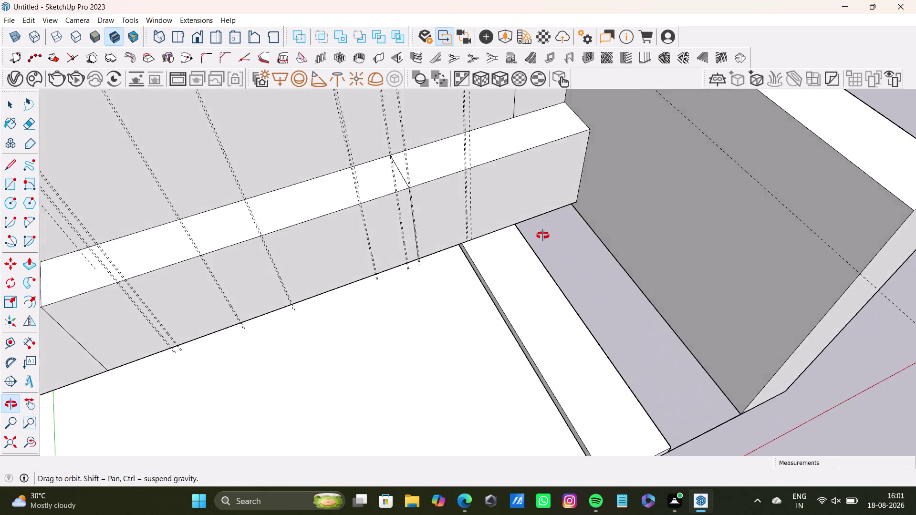
middle_drag(543, 236, 651, 239)
scroll(up, 3)
middle_drag(453, 270, 445, 231)
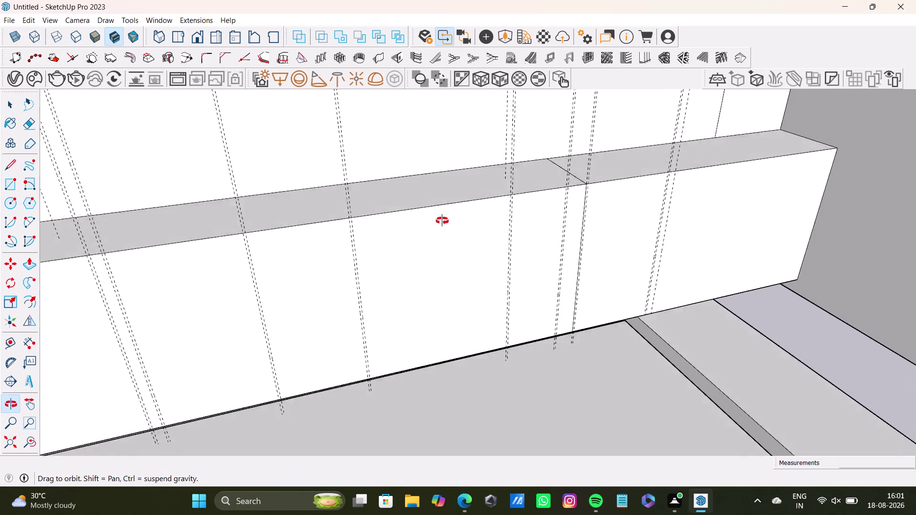
middle_drag(445, 230, 300, 226)
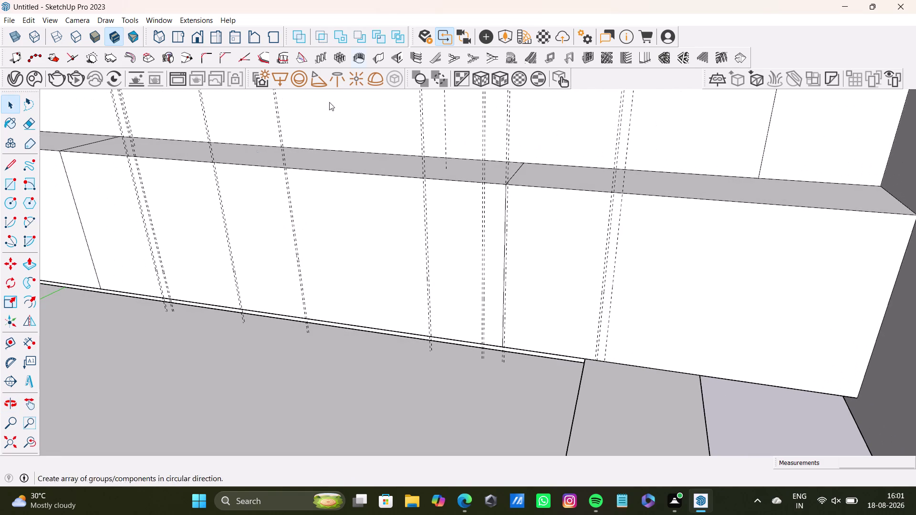
scroll(down, 3)
scroll(down, 3)
middle_drag(245, 173, 420, 199)
scroll(up, 3)
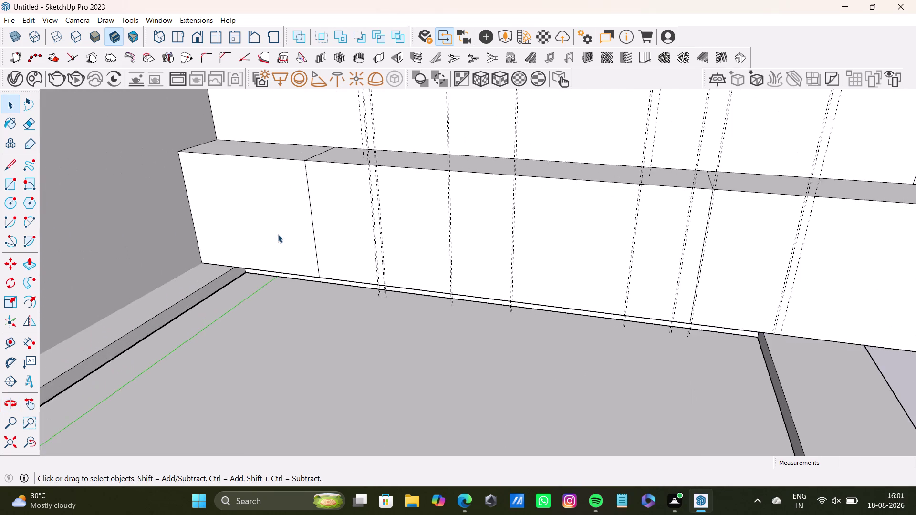
scroll(up, 3)
middle_drag(293, 230, 173, 278)
middle_drag(184, 279, 310, 223)
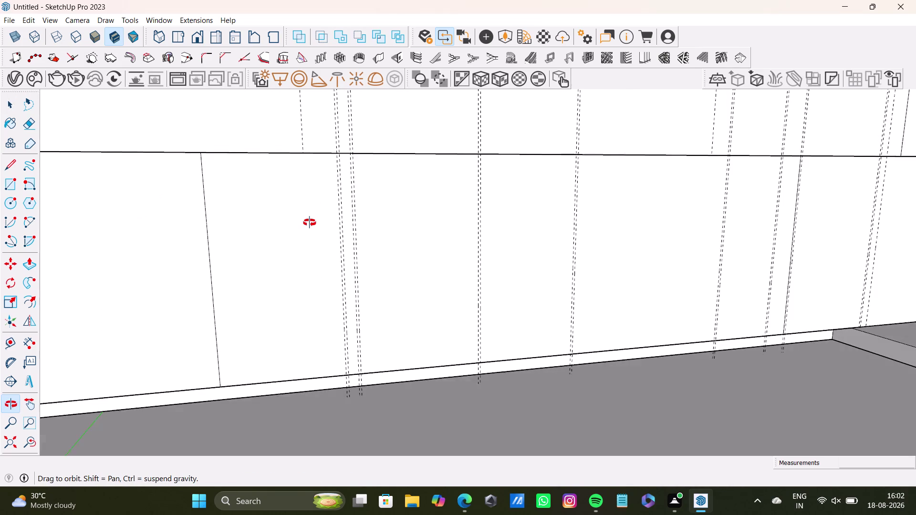
middle_drag(310, 223, 247, 202)
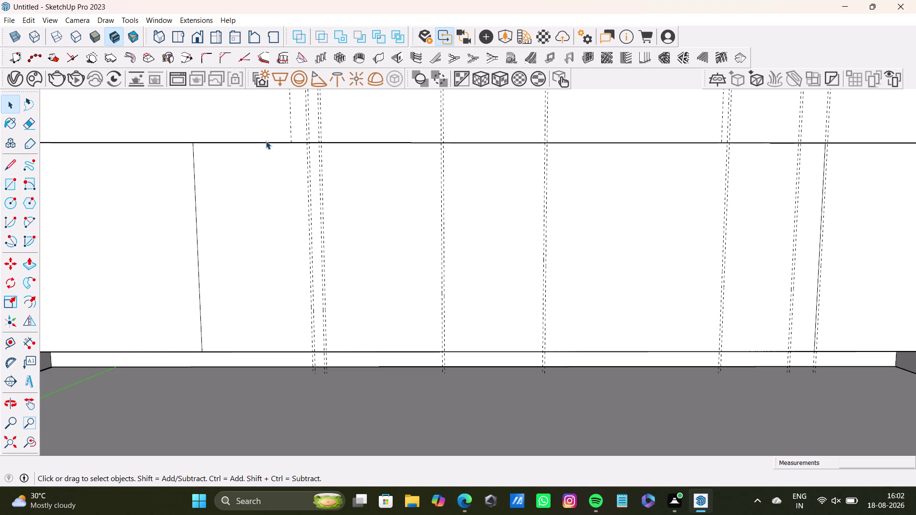
Add guides 0.5" inside the cushion front's top and bottom edges.
key(t)
click(281, 140)
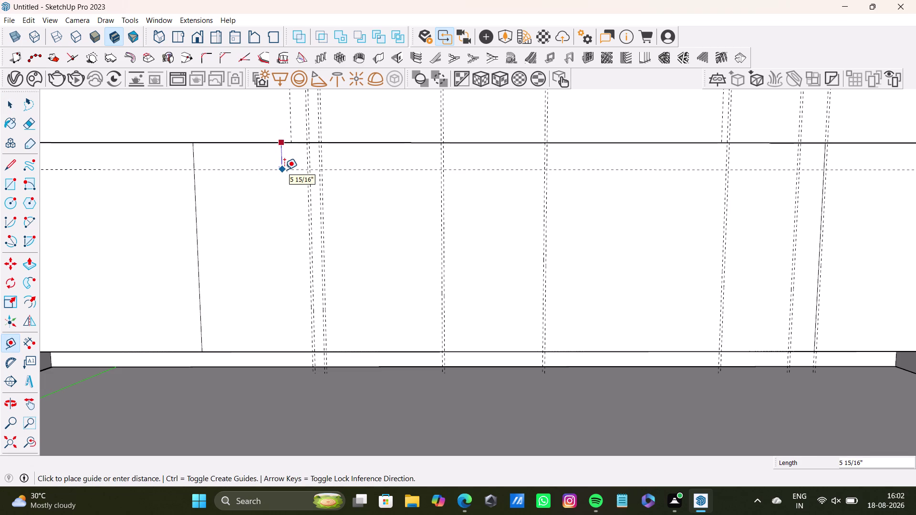
text(0.5)
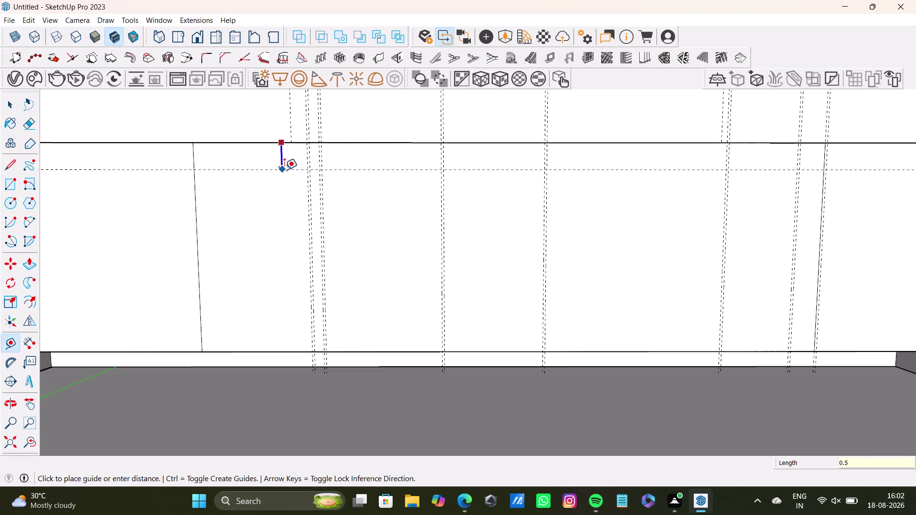
key(shift+quotedbl)
key(Return)
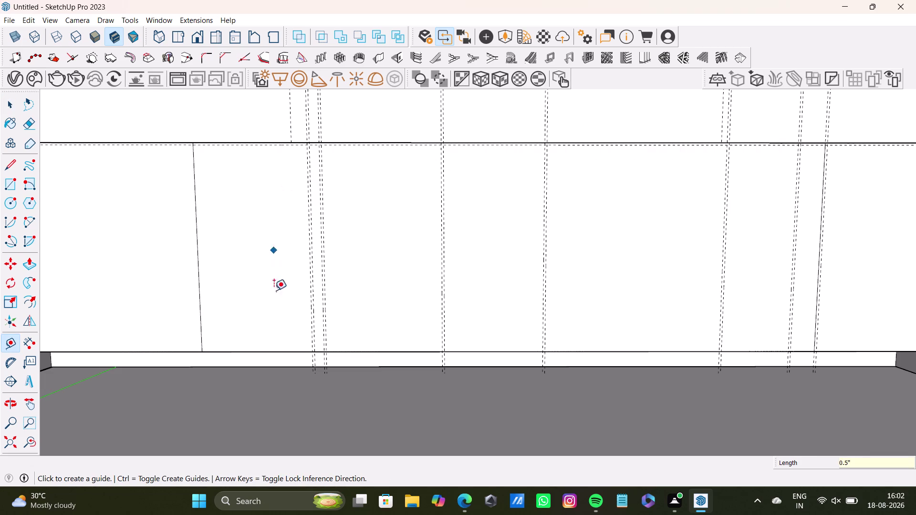
click(279, 350)
key(0)
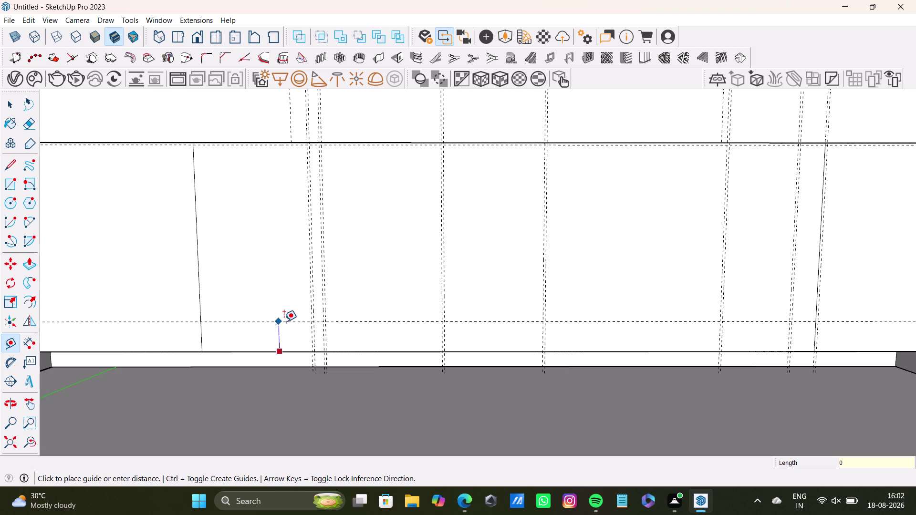
text(.5)
text(")
key(Return)
key(space)
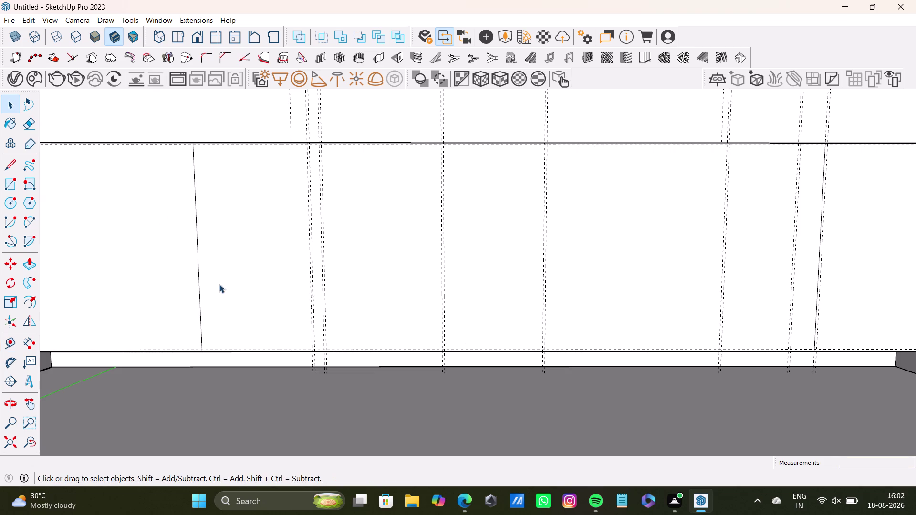
Add a guide 0.5" beside the left cushion seam.
click(11, 348)
click(198, 311)
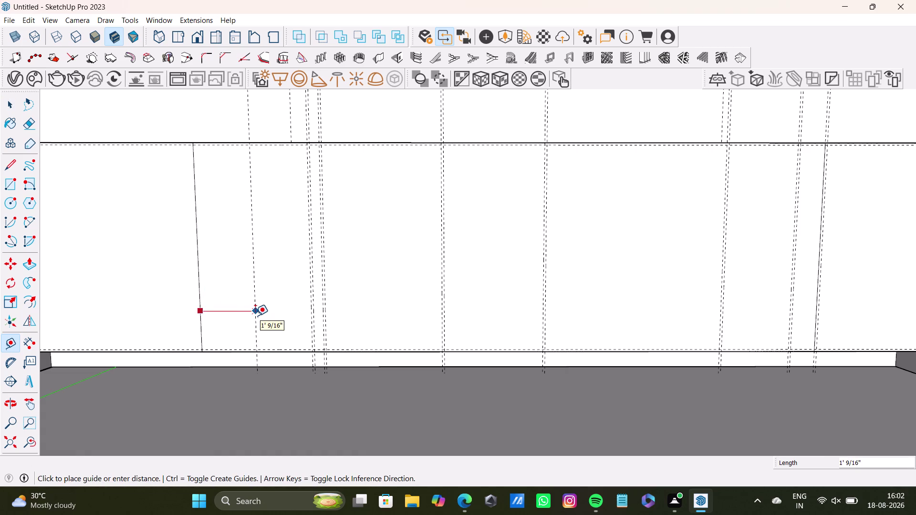
text(0.5)
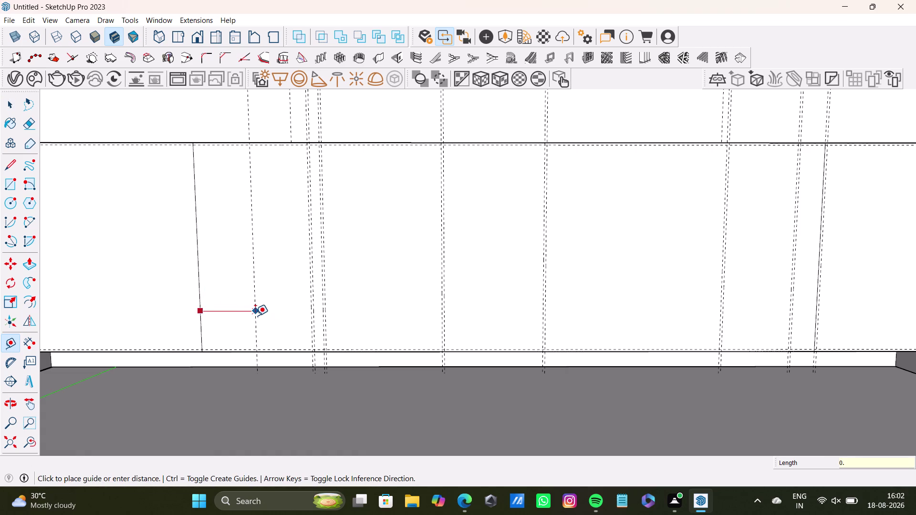
key(shift+quotedbl)
key(Return)
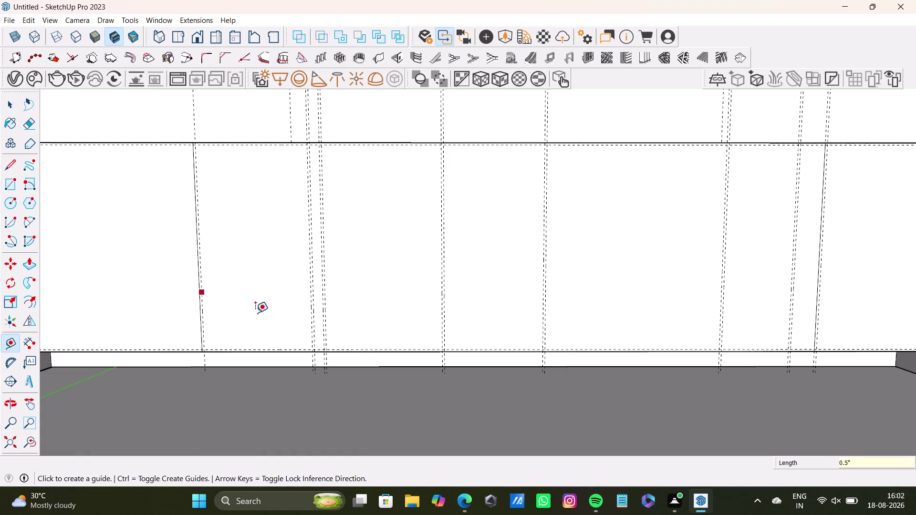
Add another guide 2" from a cushion seam.
scroll(up, 3)
click(178, 302)
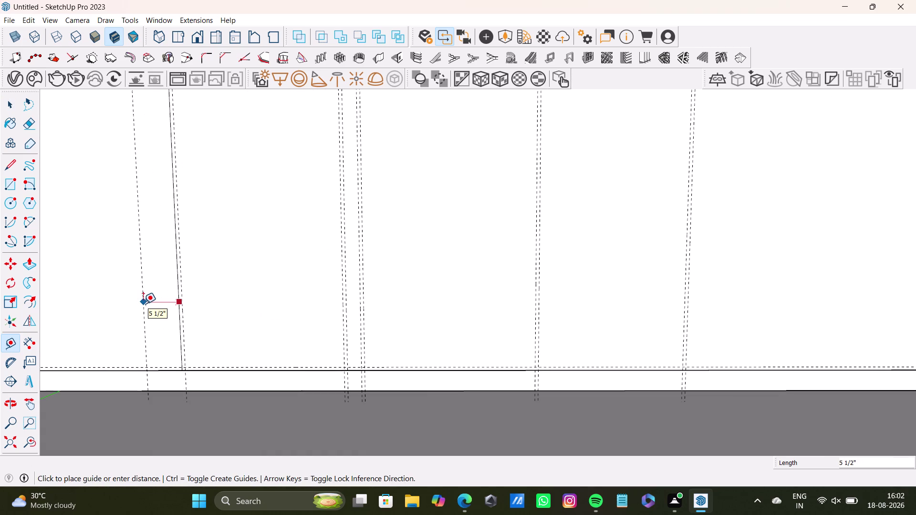
key(2)
key(shift+quotedbl)
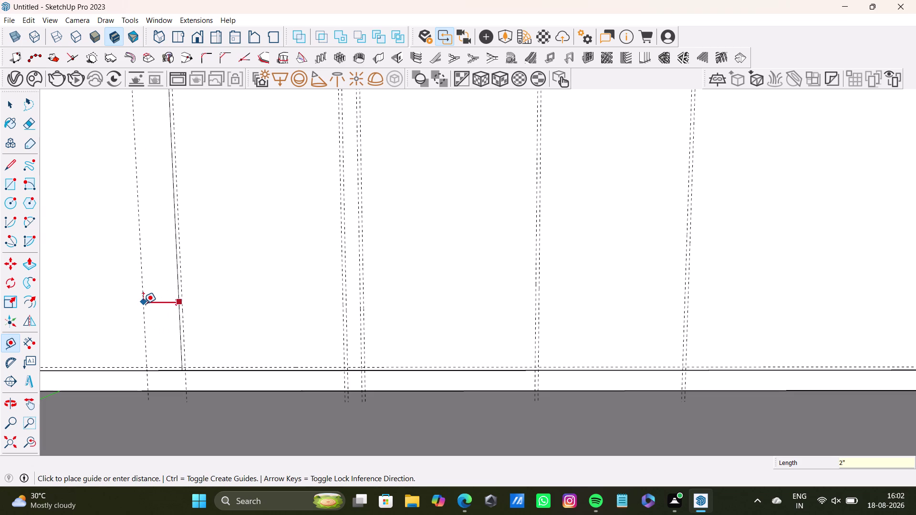
key(Return)
key(space)
scroll(down, 3)
middle_drag(210, 236, 205, 279)
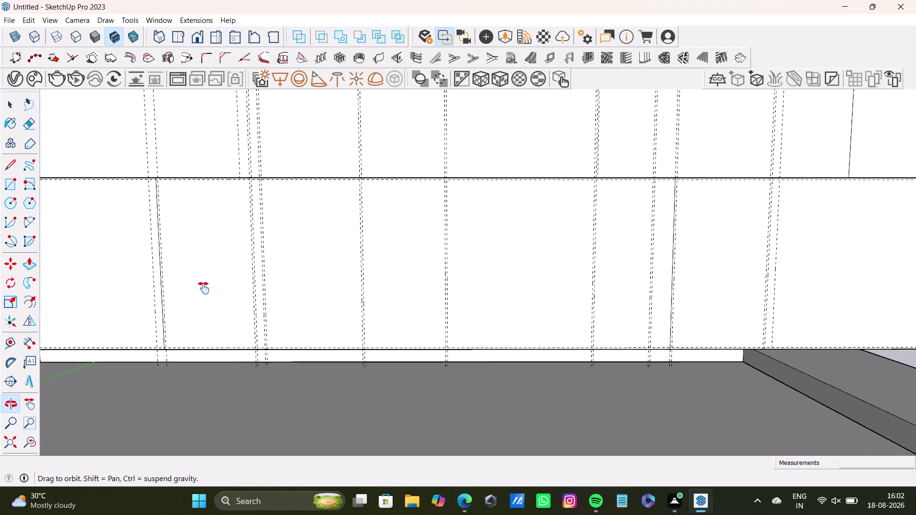
middle_drag(204, 279, 202, 293)
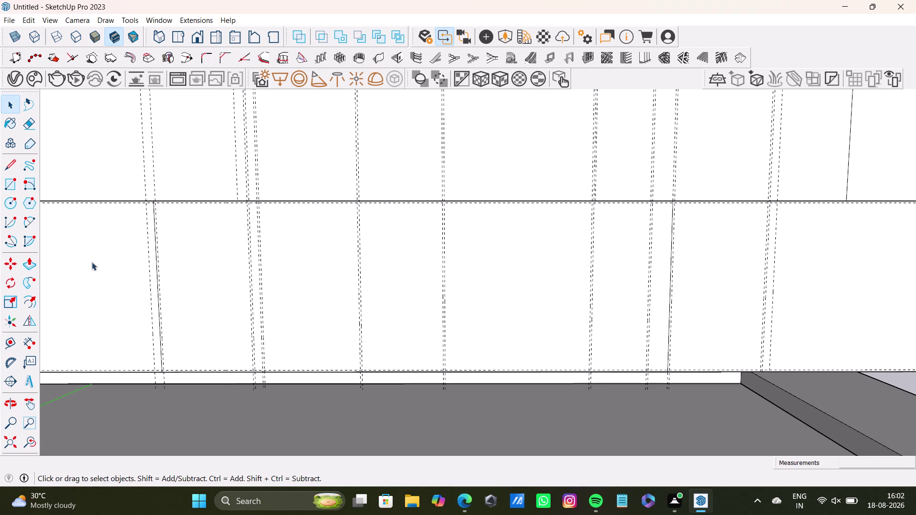
click(6, 185)
Draw the first panel rectangle between guide intersections on the upper cushion front.
scroll(up, 3)
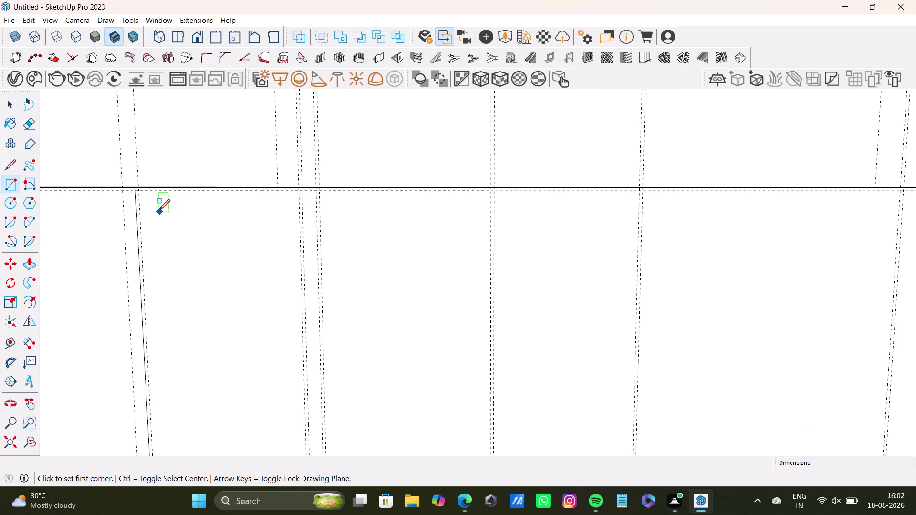
scroll(up, 3)
click(122, 173)
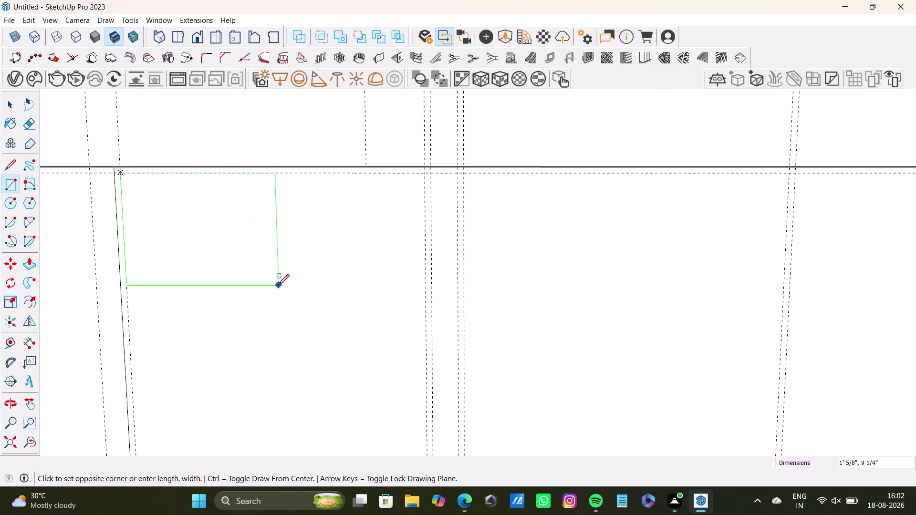
key(Left)
scroll(down, 3)
middle_drag(333, 330, 334, 241)
scroll(up, 3)
scroll(down, 3)
middle_drag(362, 343, 353, 281)
scroll(up, 3)
scroll(up, 3)
scroll(up, 3)
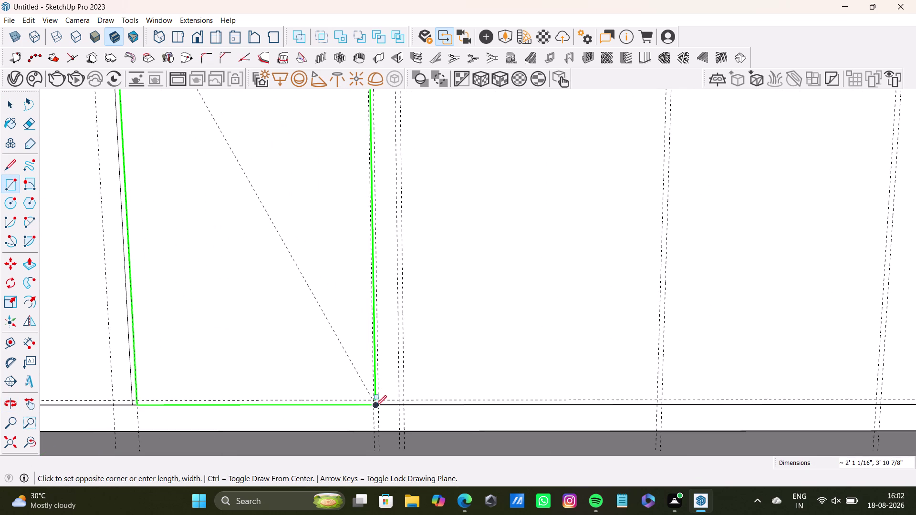
click(373, 401)
key(space)
Draw a second panel rectangle in the next upper cushion section.
scroll(down, 3)
middle_drag(334, 252, 310, 427)
click(11, 184)
scroll(up, 3)
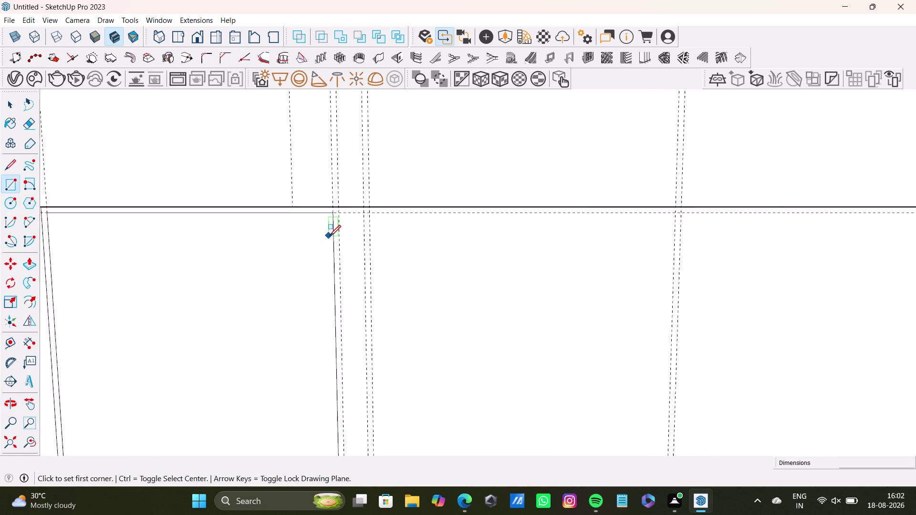
scroll(up, 3)
click(345, 194)
scroll(down, 3)
middle_drag(386, 293, 366, 150)
scroll(down, 3)
middle_drag(360, 289, 361, 159)
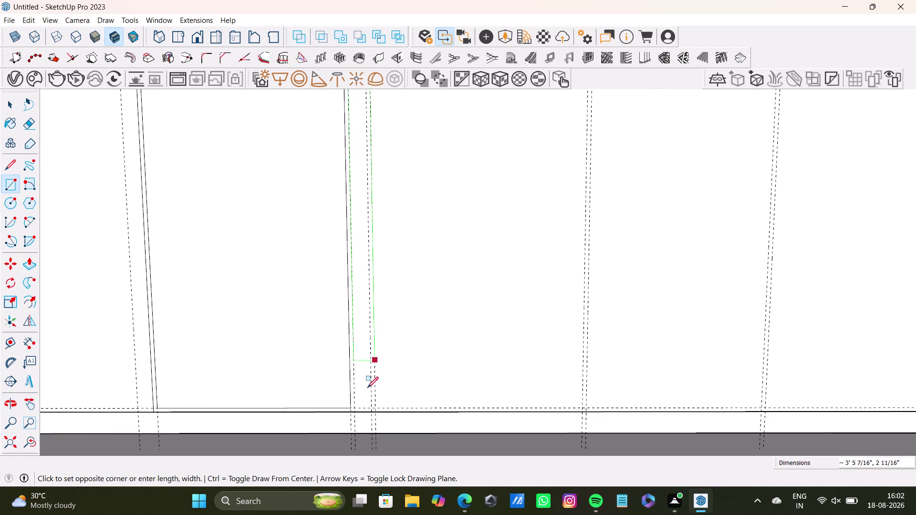
click(371, 408)
key(space)
Draw a third panel rectangle across the next cushion section.
scroll(down, 3)
middle_drag(297, 236, 269, 302)
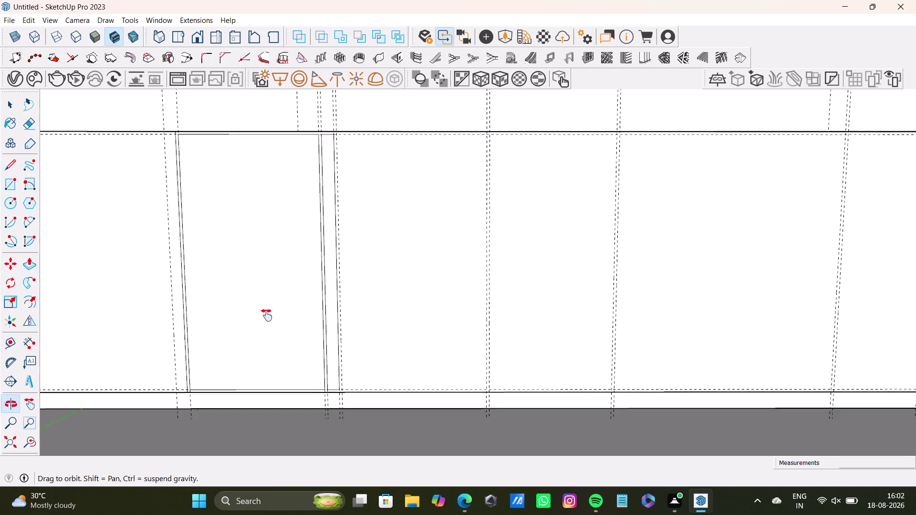
middle_drag(269, 302, 266, 322)
click(10, 185)
scroll(up, 3)
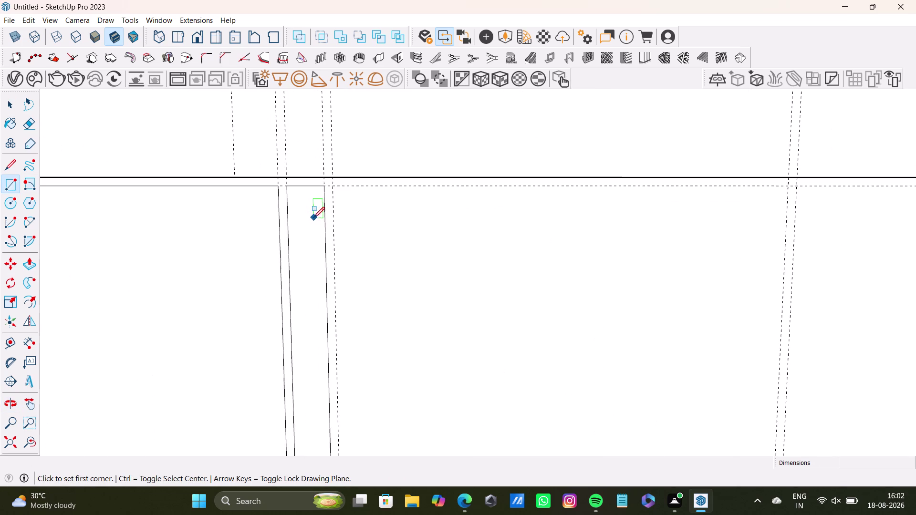
click(332, 187)
scroll(down, 3)
middle_drag(560, 320, 560, 320)
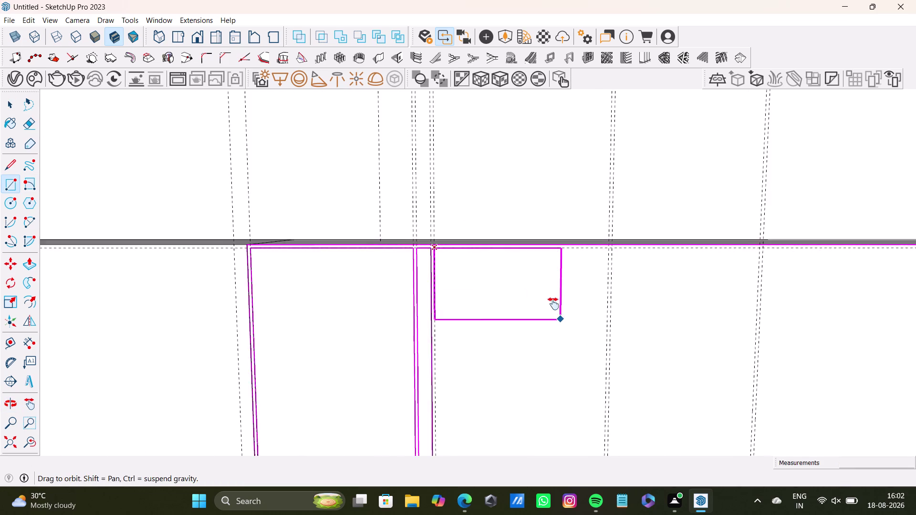
middle_drag(560, 320, 497, 188)
scroll(down, 3)
scroll(up, 3)
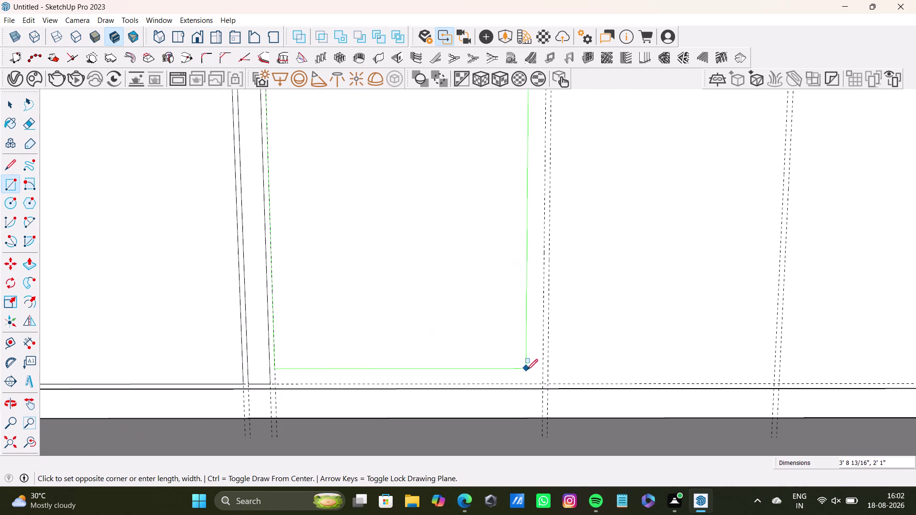
click(543, 383)
Draw the fourth and final panel rectangle along the guide lines.
scroll(down, 3)
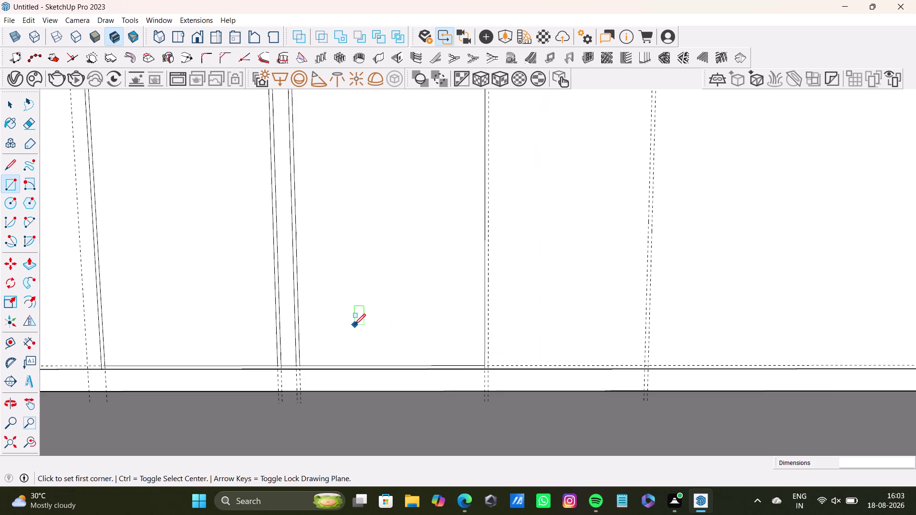
scroll(down, 3)
middle_drag(391, 296, 348, 342)
scroll(up, 3)
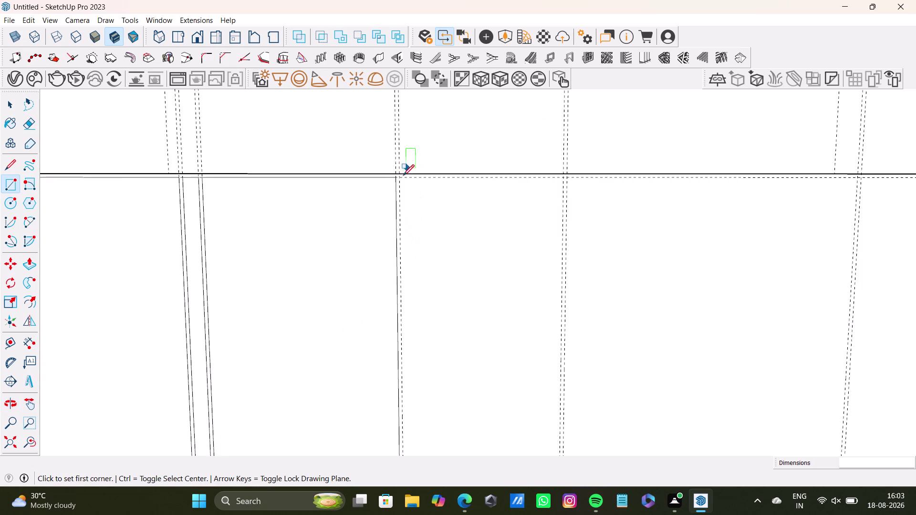
scroll(up, 3)
click(393, 178)
scroll(down, 3)
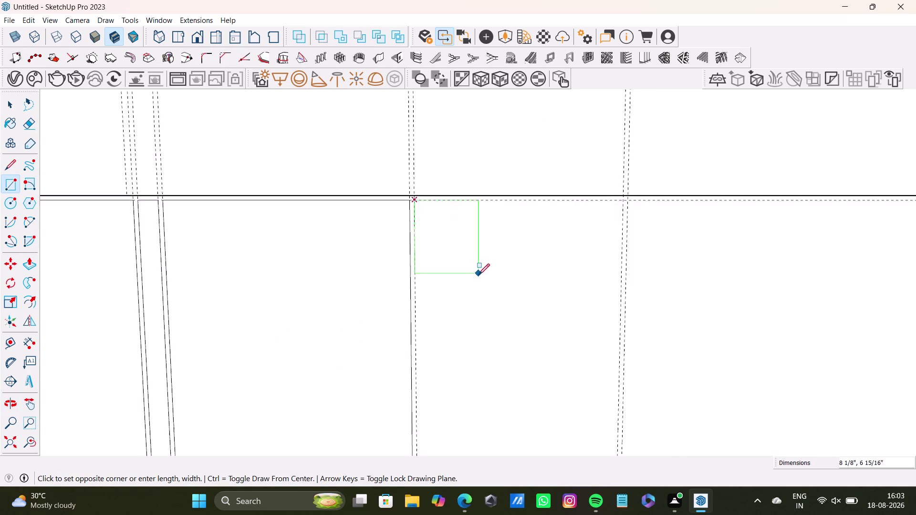
scroll(down, 3)
middle_drag(511, 321, 463, 229)
scroll(up, 3)
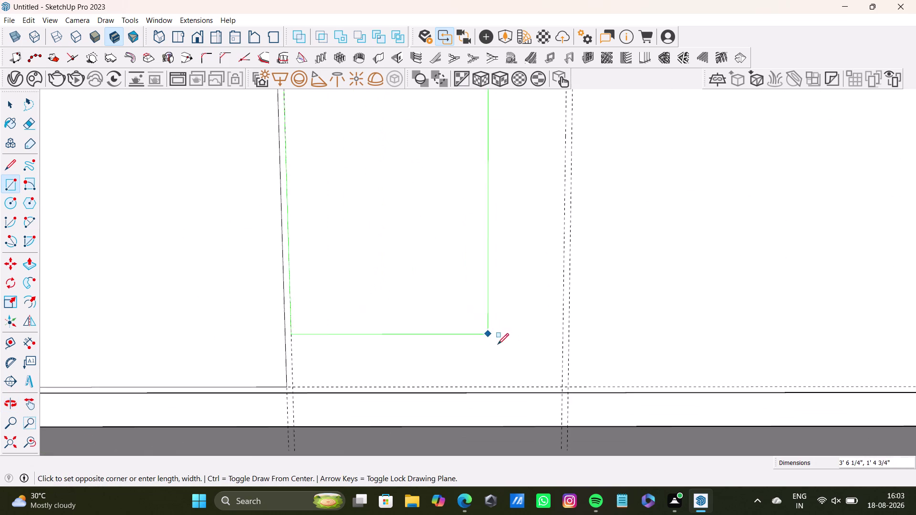
scroll(up, 3)
click(584, 399)
key(space)
scroll(down, 3)
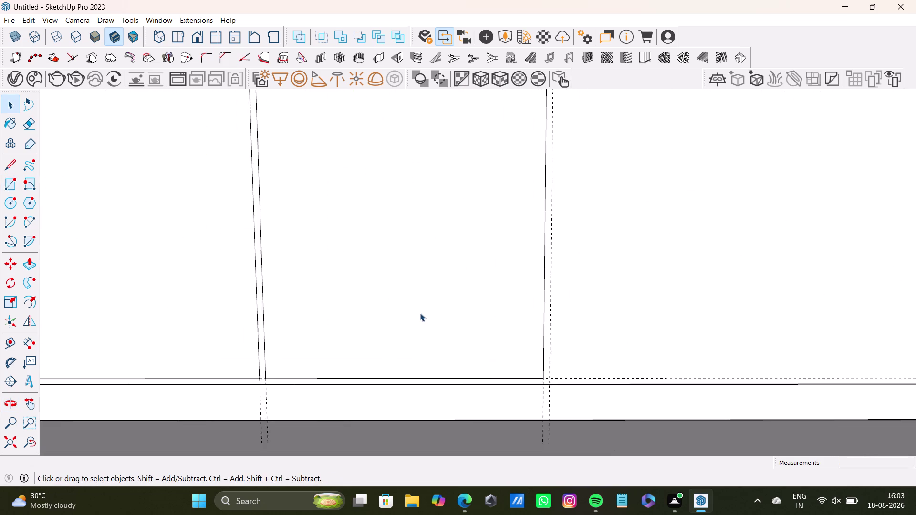
scroll(down, 3)
middle_drag(450, 264, 305, 339)
scroll(down, 3)
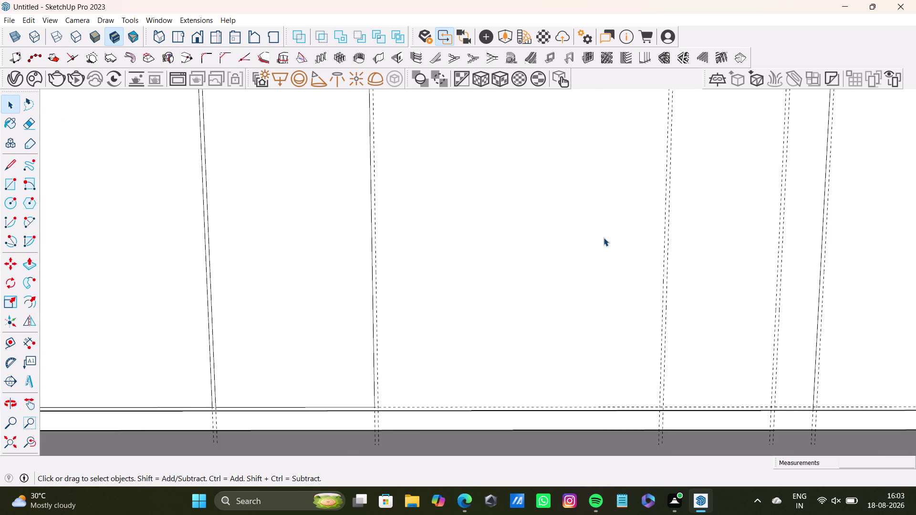
Place a horizontal guide 0.5" below the cushion's top edge, then another offset guide beside it.
scroll(down, 3)
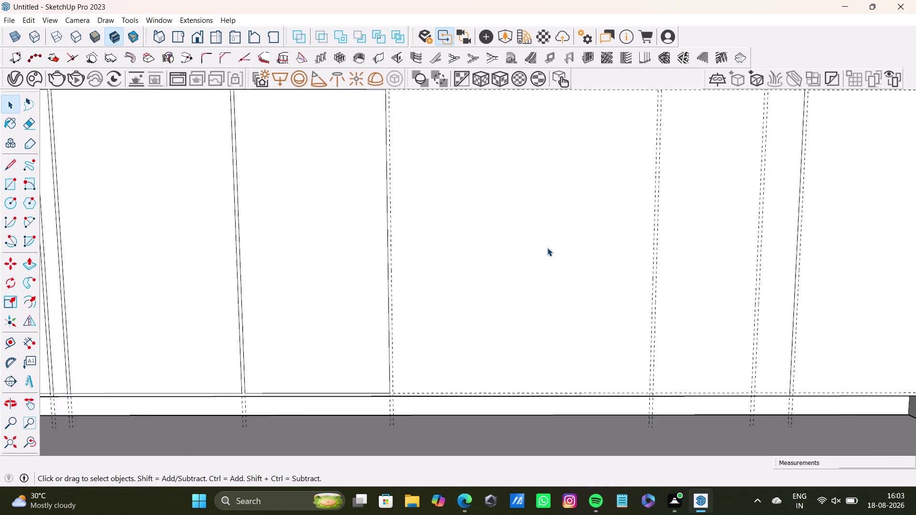
scroll(down, 3)
middle_drag(544, 248, 475, 270)
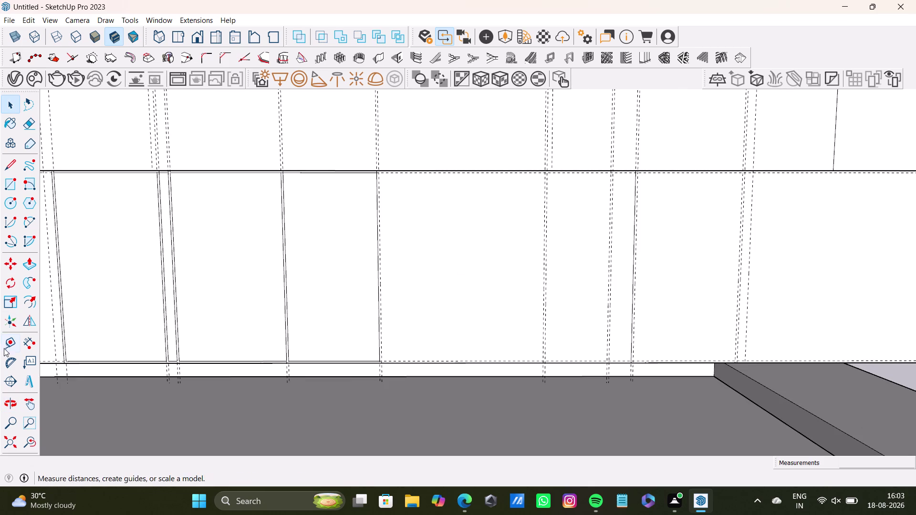
click(7, 344)
scroll(up, 3)
click(447, 130)
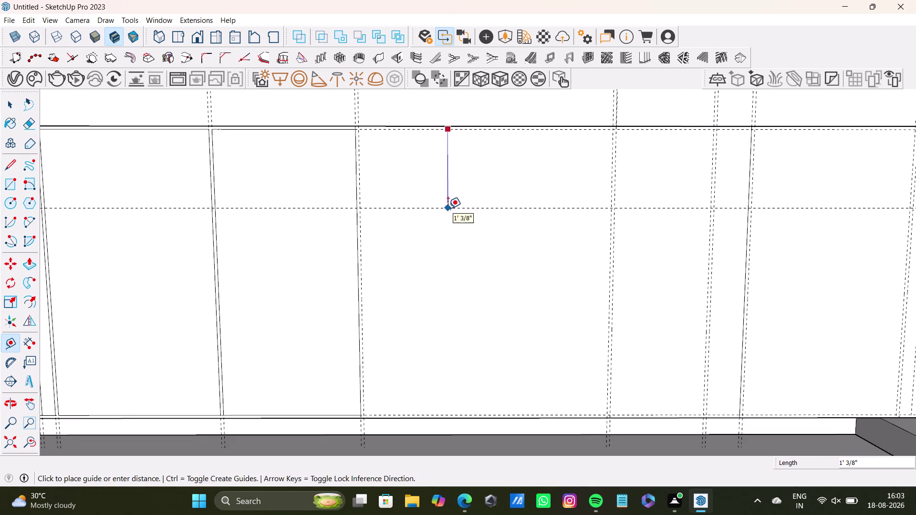
click(448, 208)
click(449, 206)
text(0.)
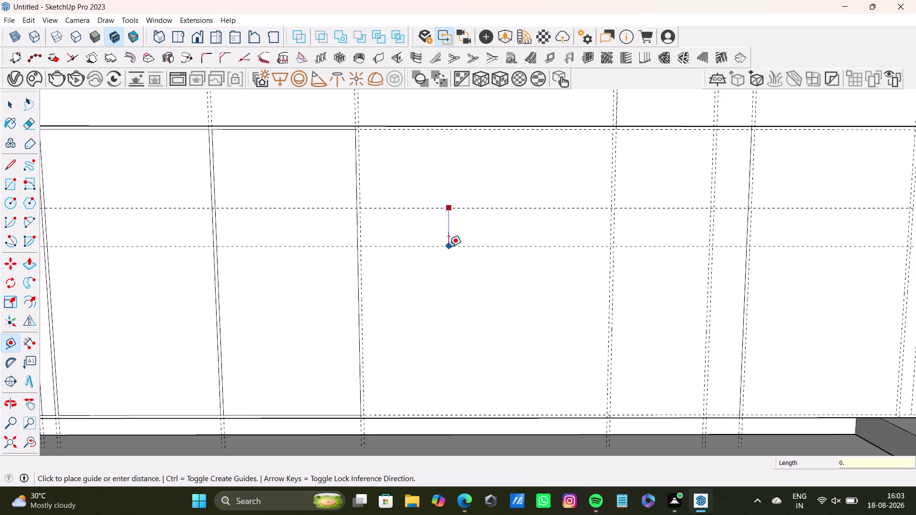
text(5")
key(Return)
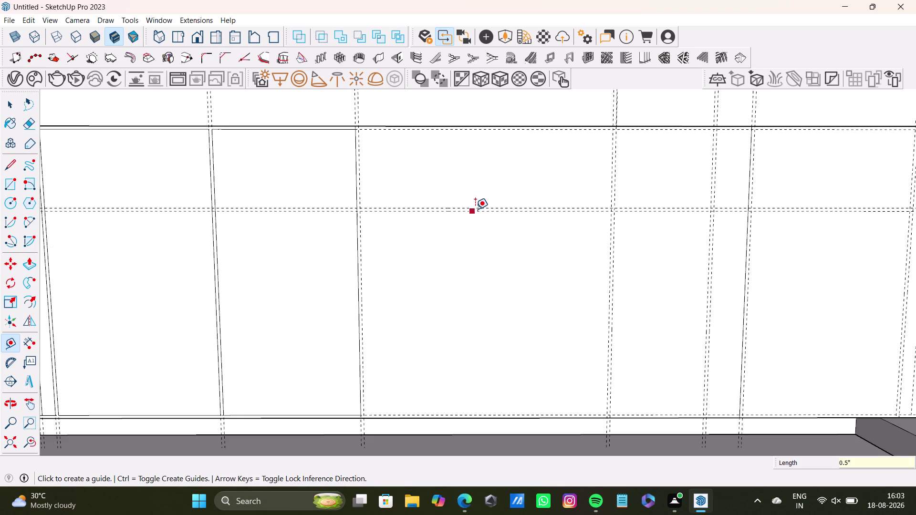
click(475, 209)
key(space)
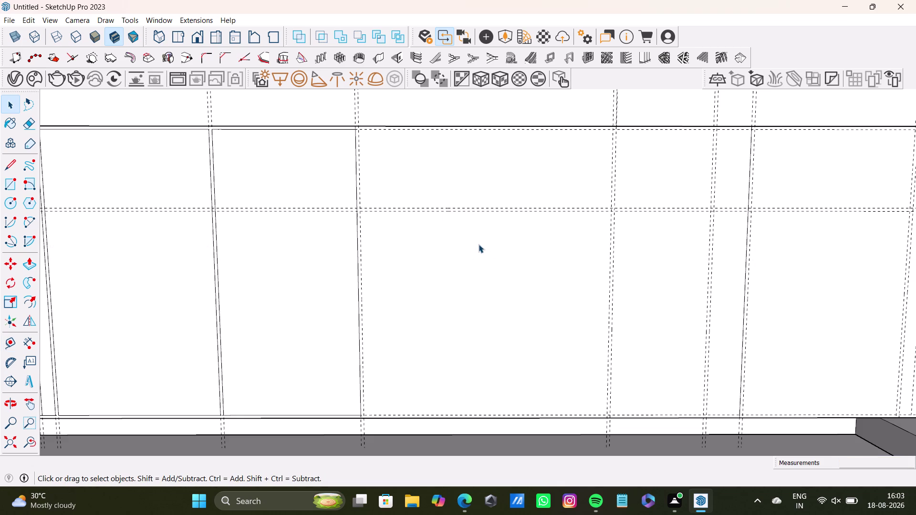
scroll(up, 3)
Add another pair of horizontal guides 0.5" apart lower on the cushions.
key(t)
click(475, 191)
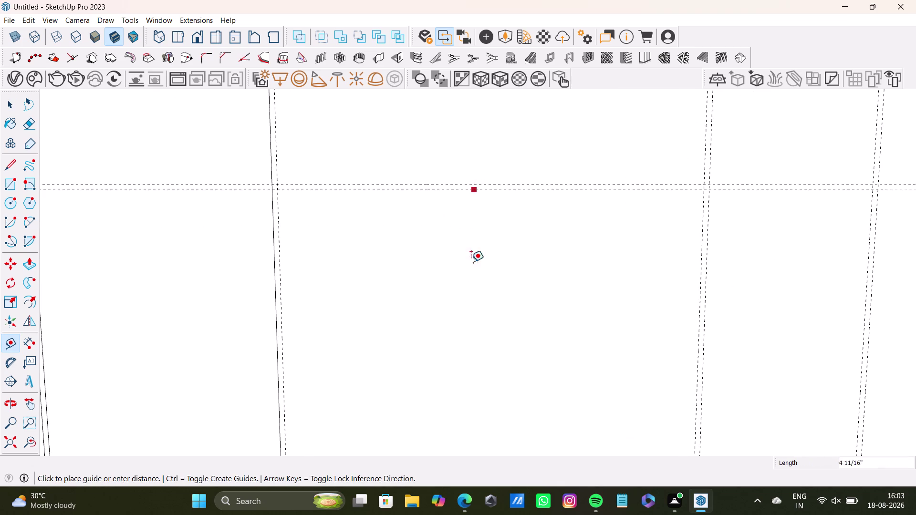
scroll(down, 3)
middle_drag(474, 333, 448, 232)
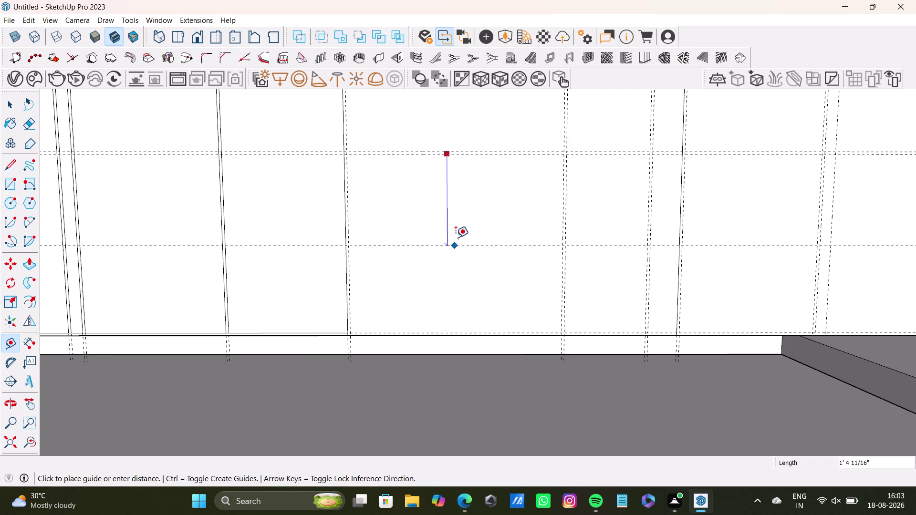
click(467, 223)
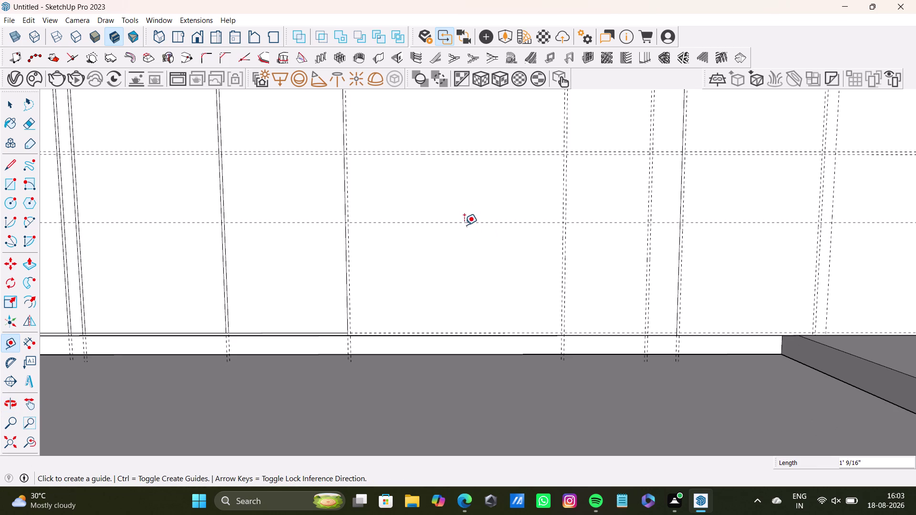
click(472, 221)
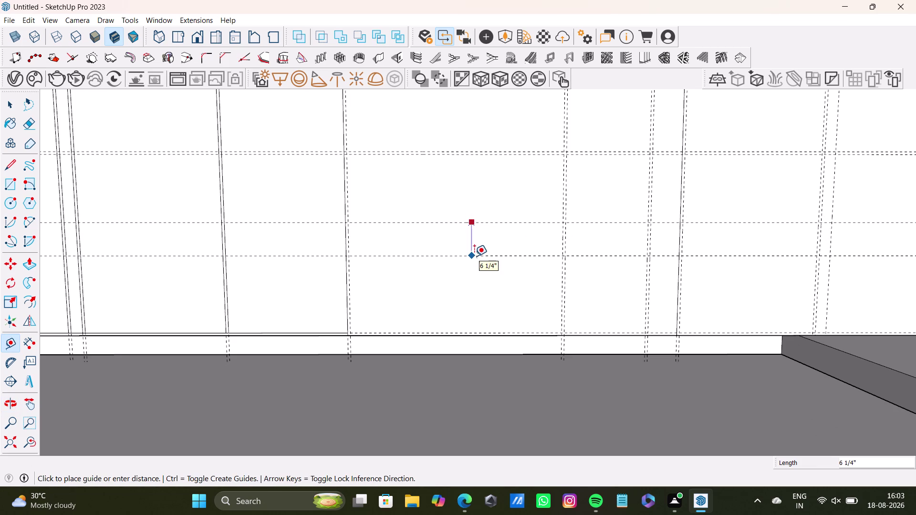
text(0.5)
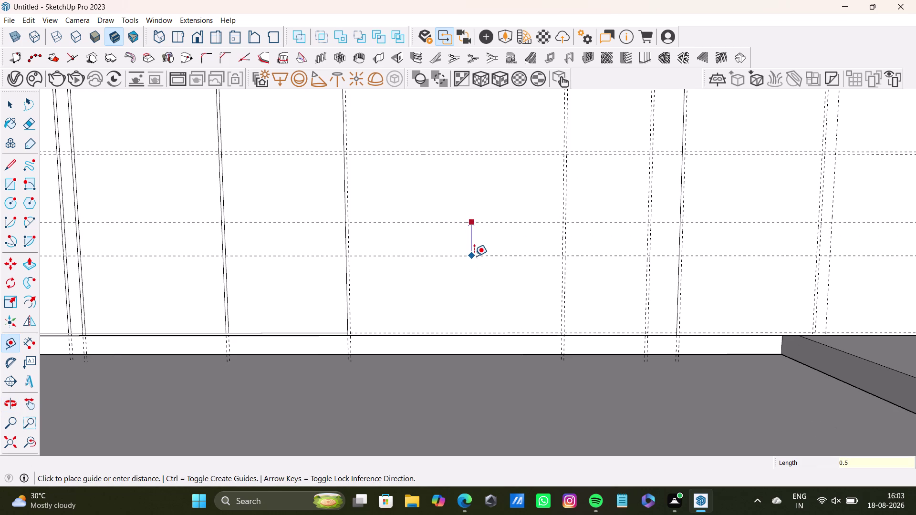
key(shift+quotedbl)
key(Return)
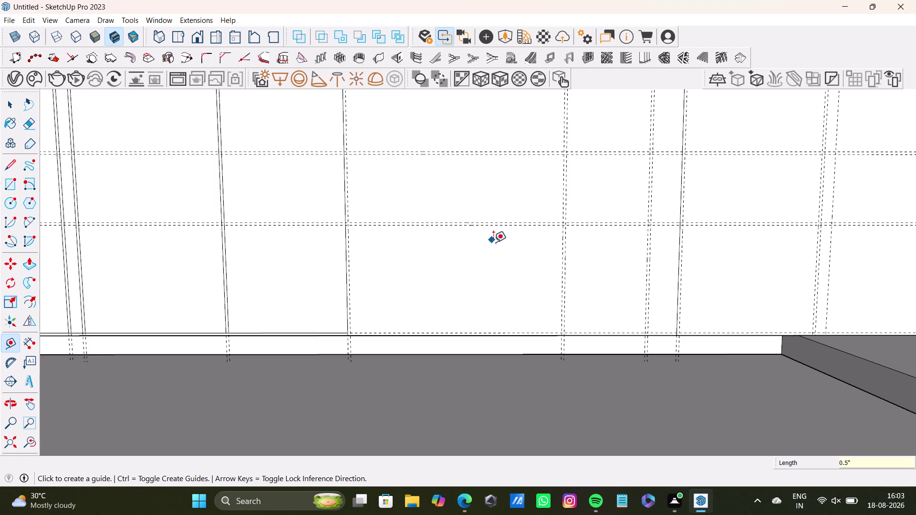
scroll(down, 3)
middle_drag(468, 243, 465, 215)
key(space)
click(12, 183)
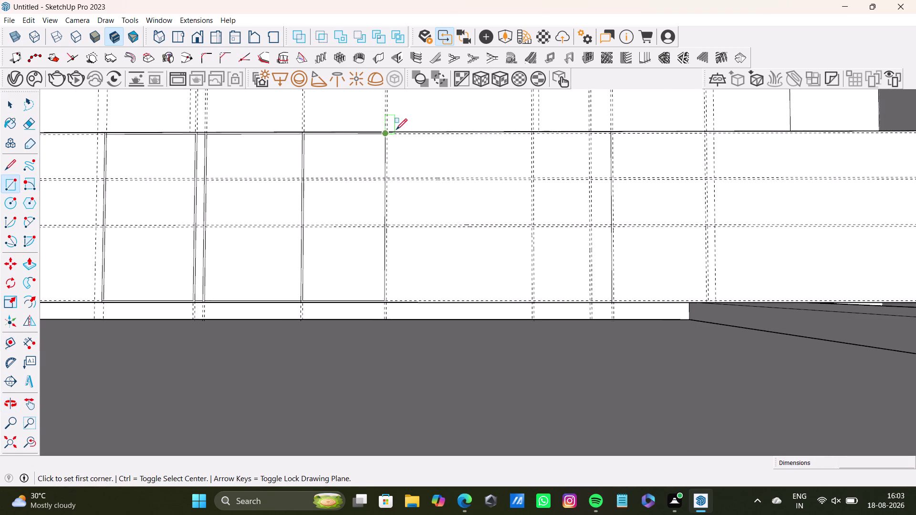
Draw the first two rectangle panels between guide intersections on the cushion face.
scroll(up, 3)
click(353, 132)
scroll(down, 3)
middle_drag(613, 248, 454, 241)
scroll(up, 3)
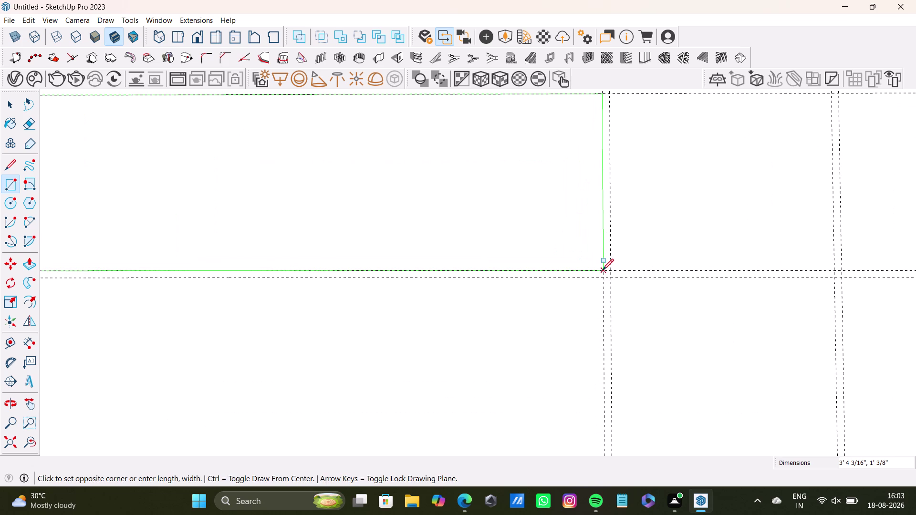
click(603, 270)
scroll(down, 3)
click(9, 187)
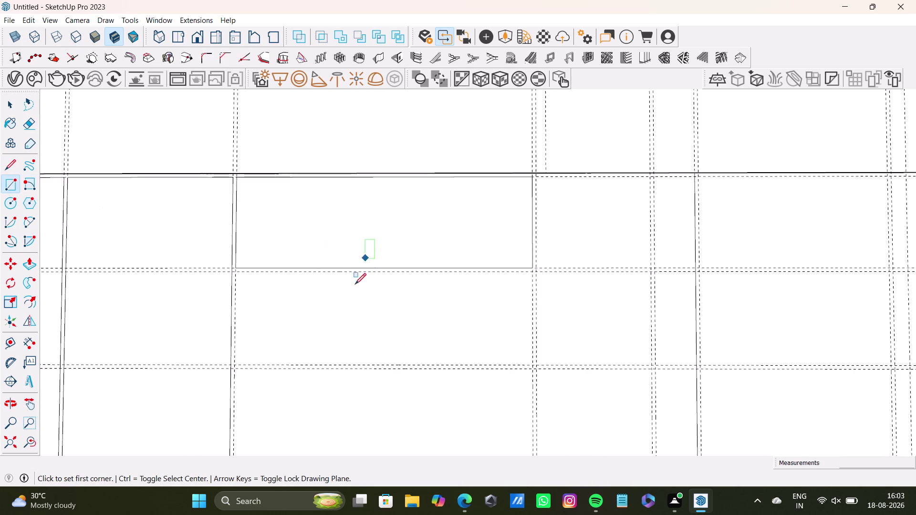
scroll(up, 3)
click(201, 254)
scroll(down, 3)
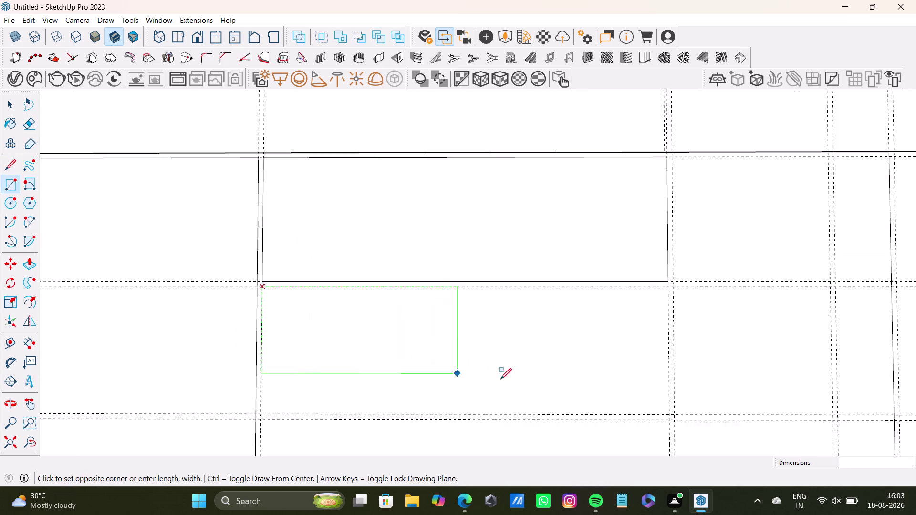
middle_drag(527, 383, 415, 364)
scroll(up, 3)
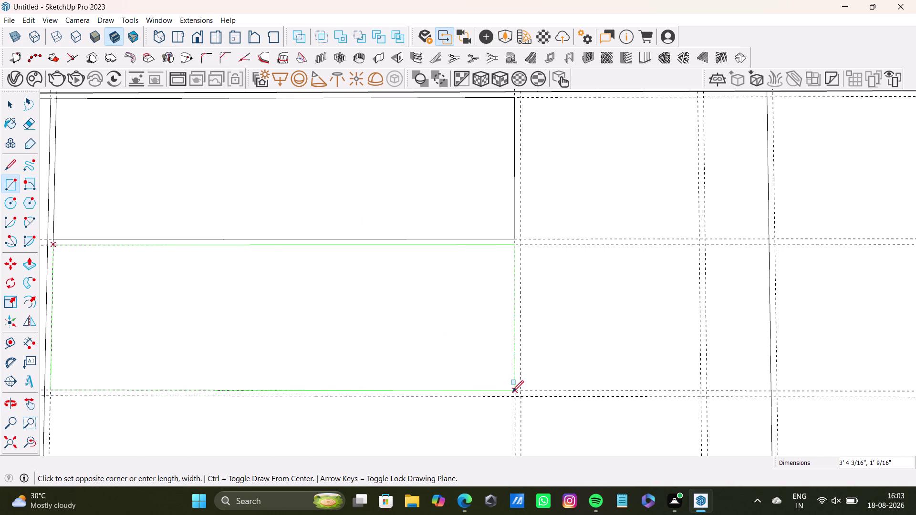
click(512, 392)
Draw two more grid-cell panels from top-edge corners down to the lower guide corners.
scroll(down, 3)
middle_drag(320, 356, 355, 254)
scroll(up, 3)
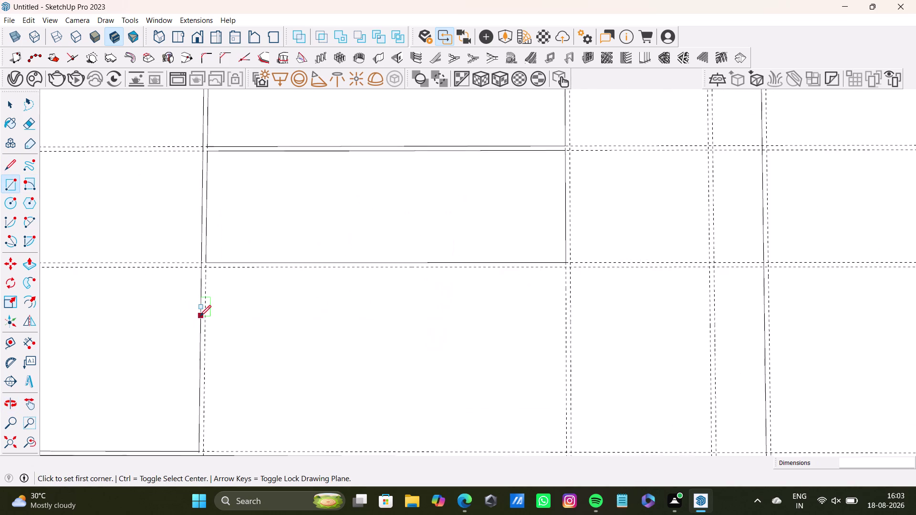
scroll(up, 3)
click(207, 248)
scroll(down, 3)
middle_drag(474, 393, 468, 362)
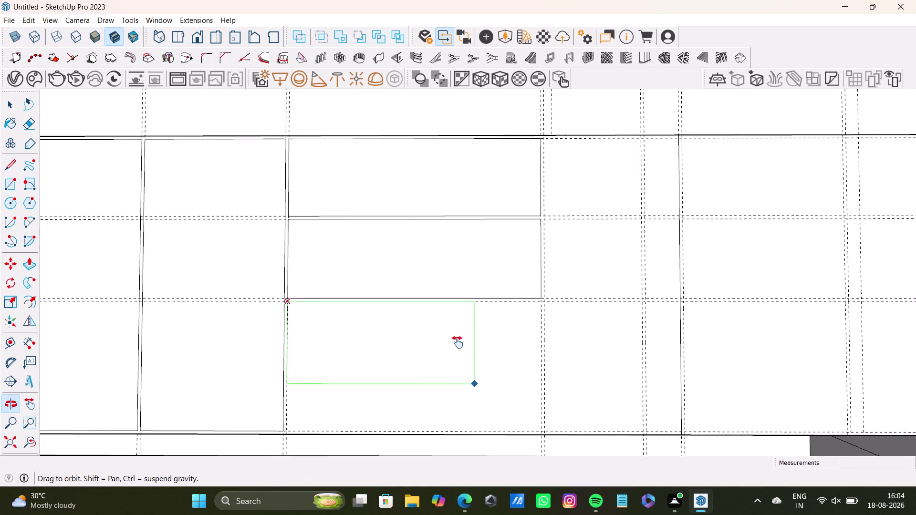
middle_drag(468, 363, 435, 322)
scroll(up, 3)
click(535, 398)
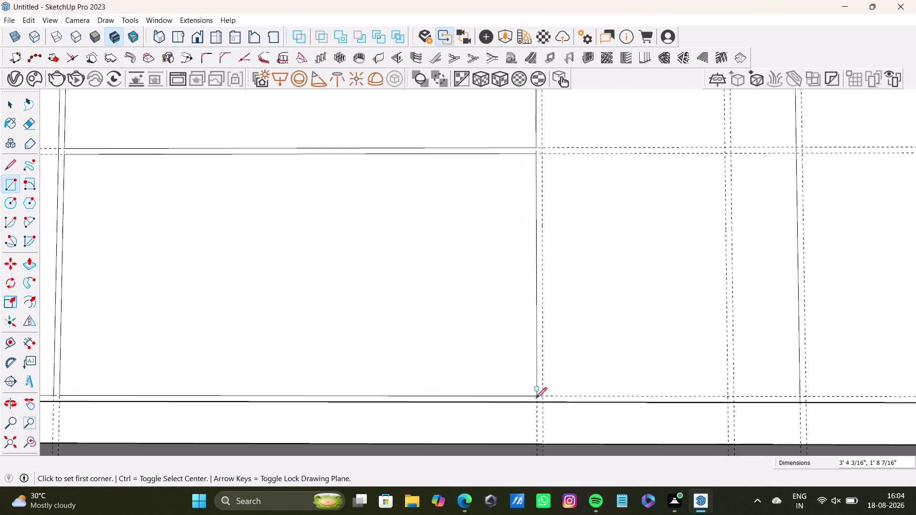
scroll(down, 3)
middle_drag(390, 317, 275, 392)
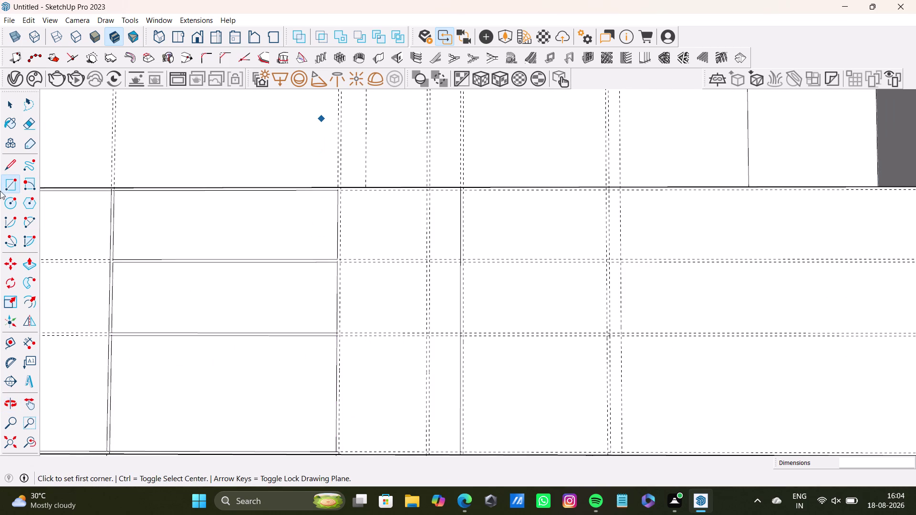
click(11, 178)
scroll(up, 3)
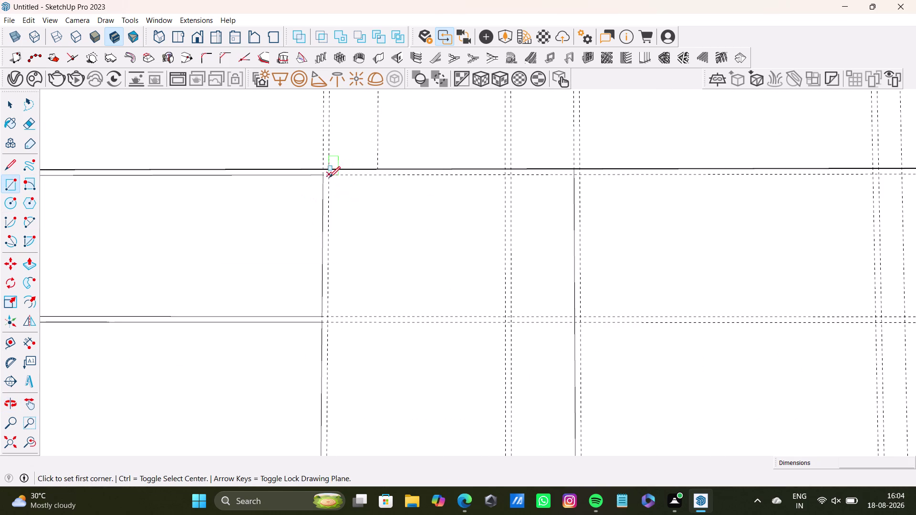
click(329, 177)
scroll(down, 3)
scroll(up, 3)
scroll(down, 3)
middle_drag(460, 368, 449, 323)
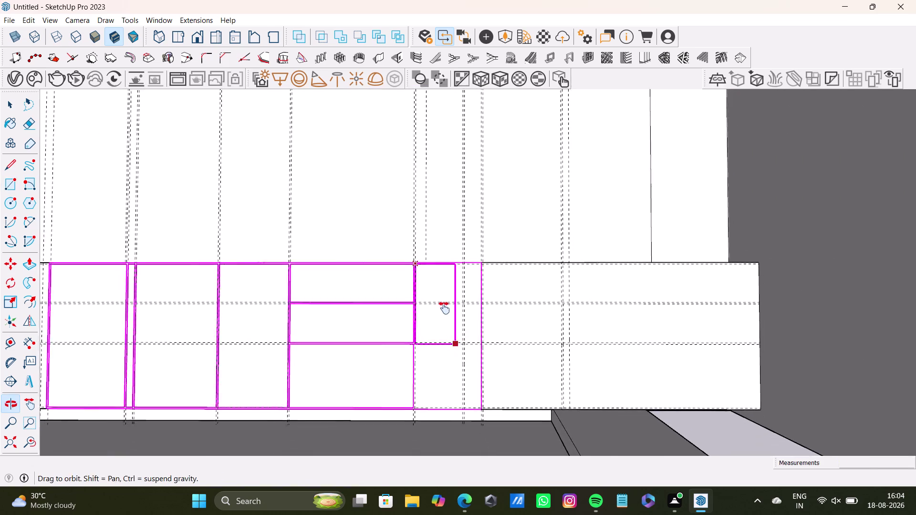
middle_drag(449, 324, 442, 300)
scroll(up, 3)
click(471, 368)
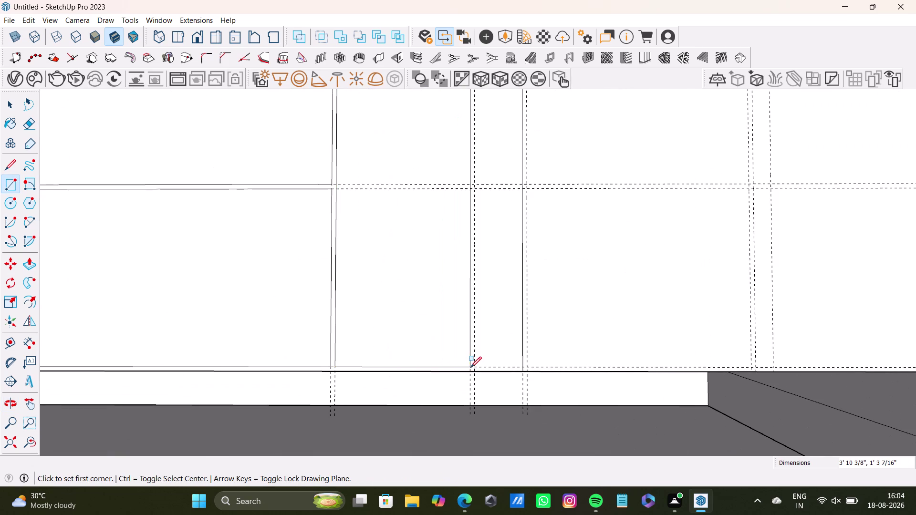
Draw a narrow vertical strip panel from the top edge down to the bottom.
scroll(down, 3)
middle_drag(399, 334, 389, 395)
scroll(up, 3)
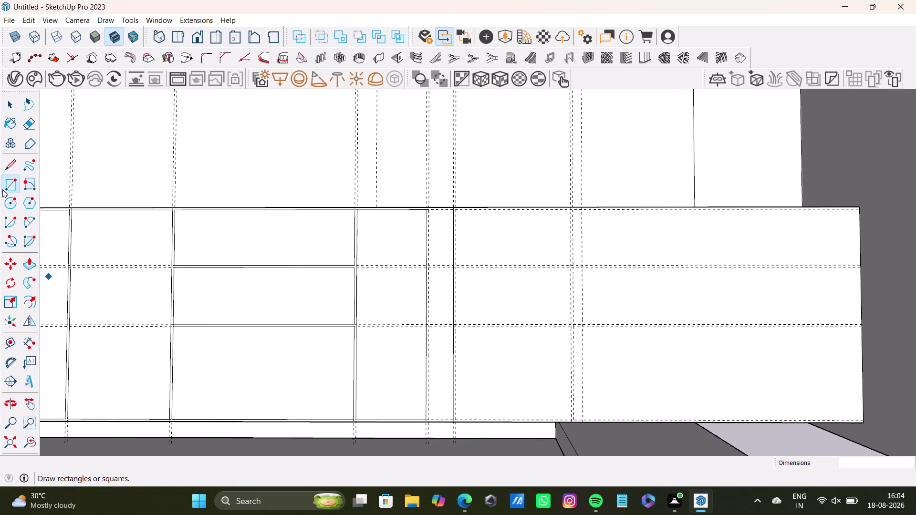
drag(7, 189, 14, 187)
scroll(up, 3)
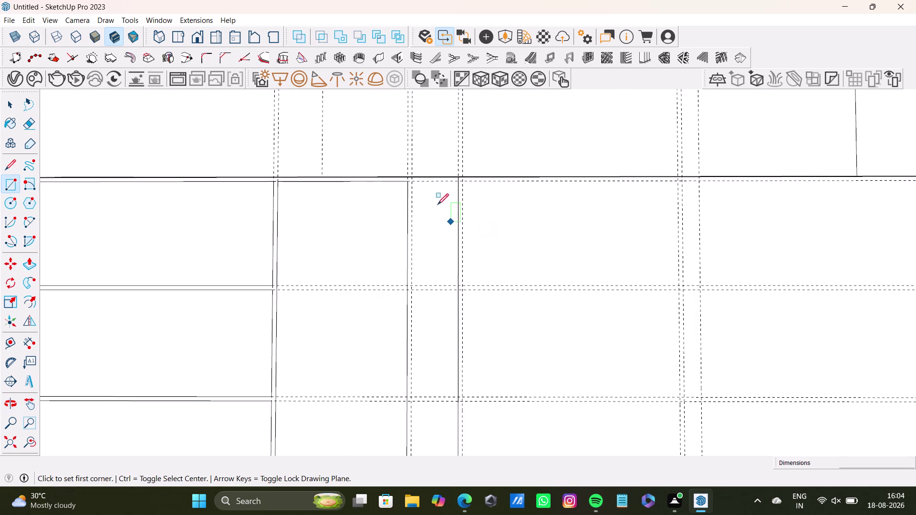
scroll(up, 3)
click(414, 179)
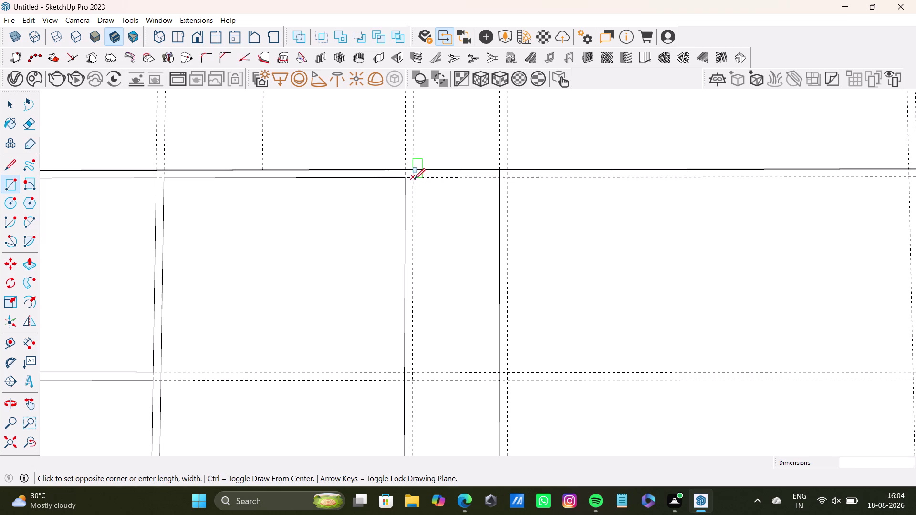
scroll(down, 3)
scroll(down, 3)
middle_drag(479, 357, 478, 262)
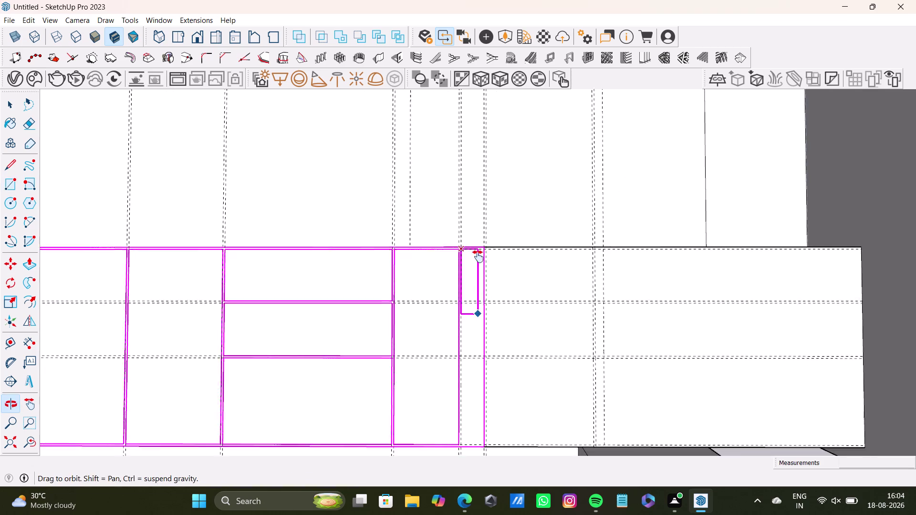
middle_drag(478, 261, 478, 243)
scroll(up, 3)
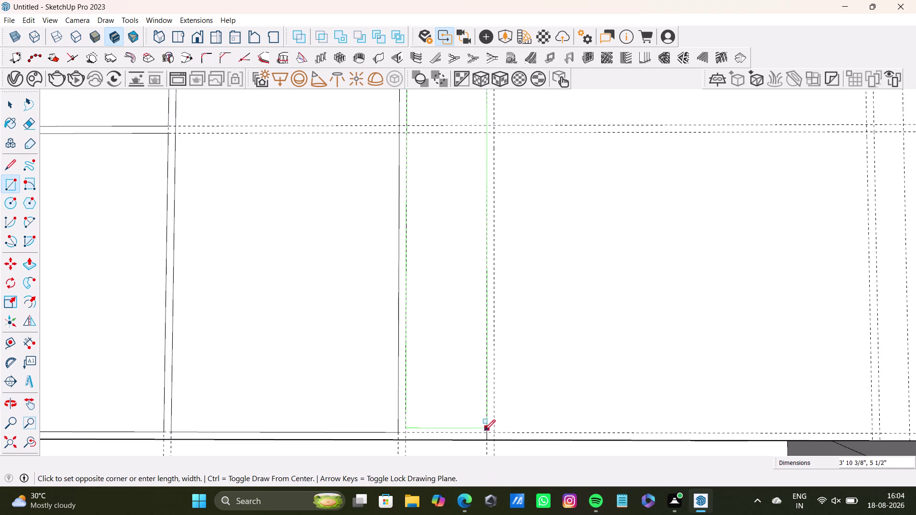
click(484, 433)
Draw one more panel down to the bottom guide, then orbit to review the panel grid.
scroll(down, 3)
middle_drag(464, 267, 382, 355)
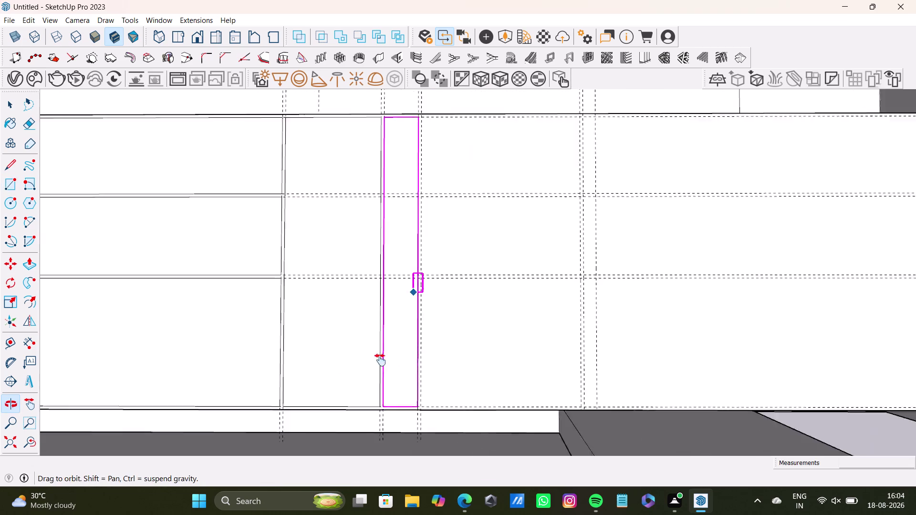
middle_drag(383, 356, 365, 406)
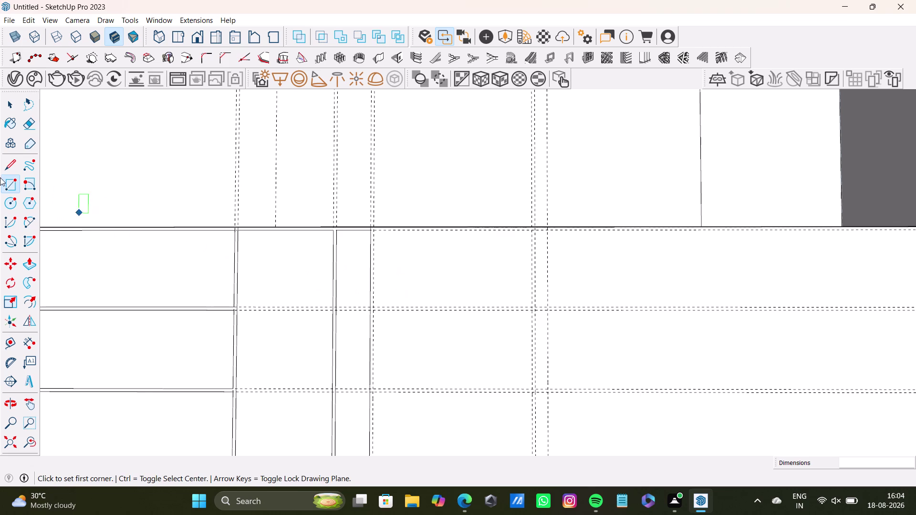
click(8, 189)
scroll(up, 3)
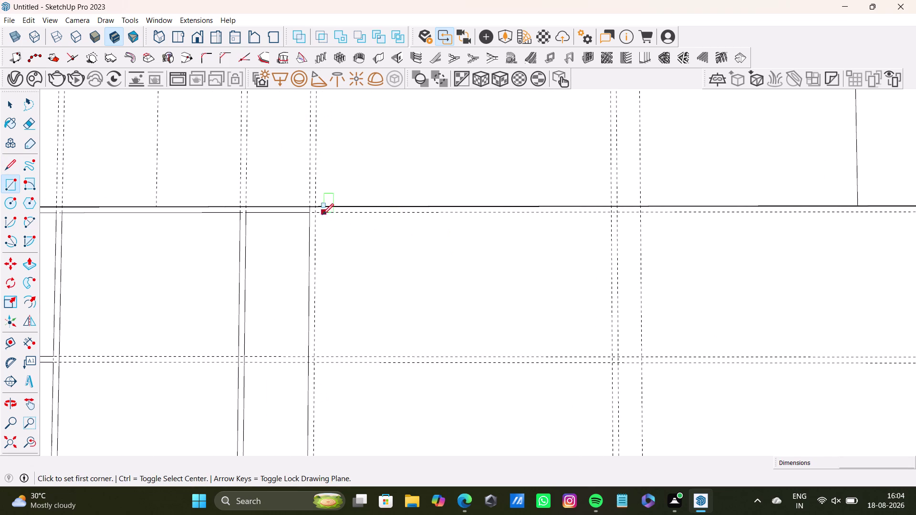
click(316, 214)
scroll(down, 3)
middle_drag(546, 347, 515, 246)
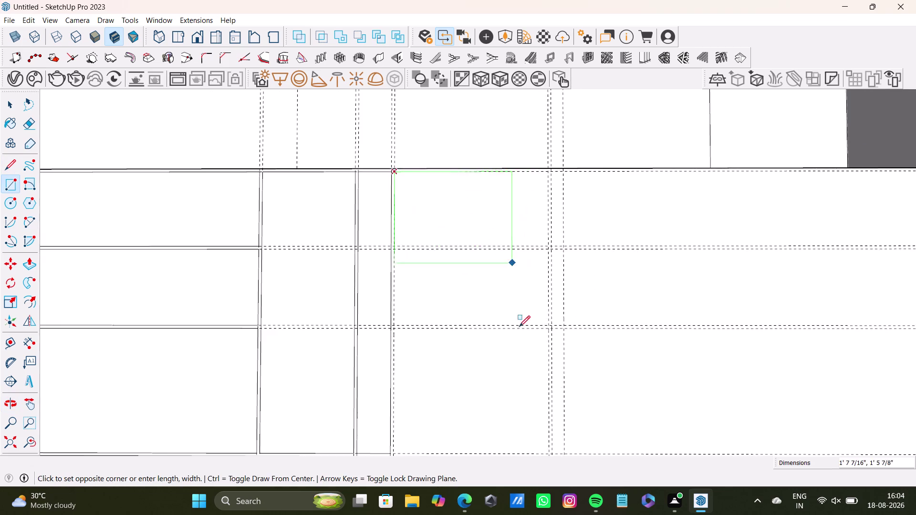
scroll(down, 3)
scroll(up, 3)
middle_drag(522, 359, 511, 312)
scroll(up, 3)
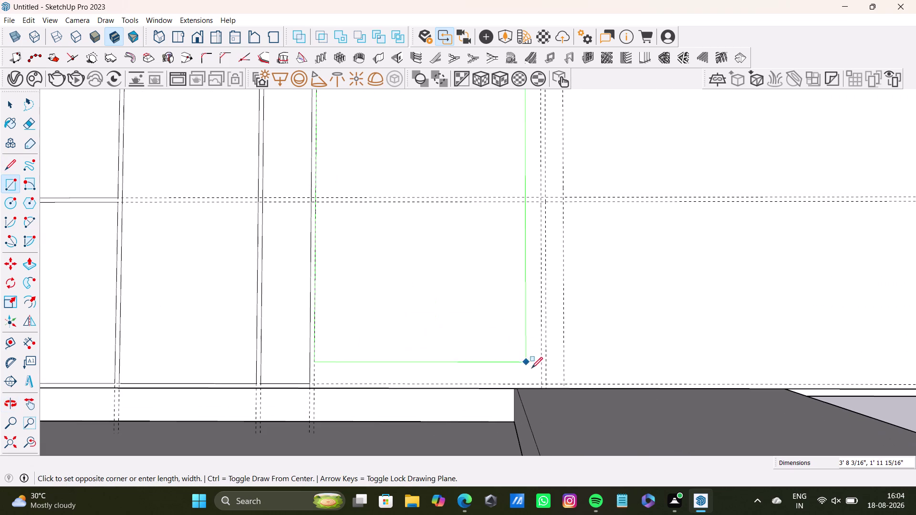
click(540, 385)
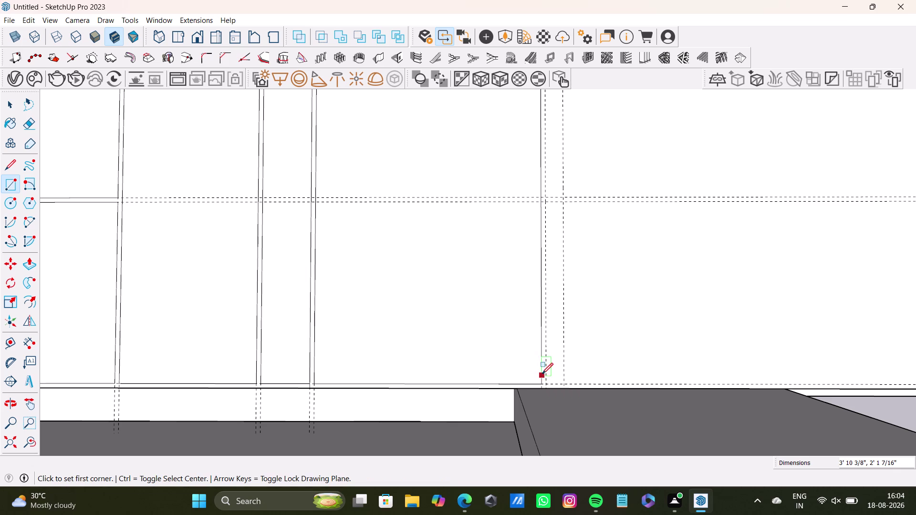
key(space)
scroll(down, 3)
middle_drag(425, 222, 490, 375)
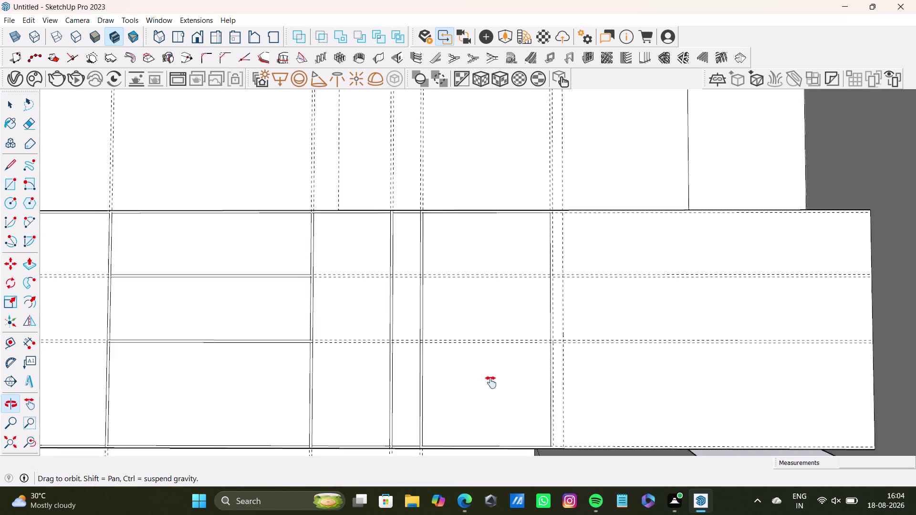
middle_drag(490, 375, 492, 399)
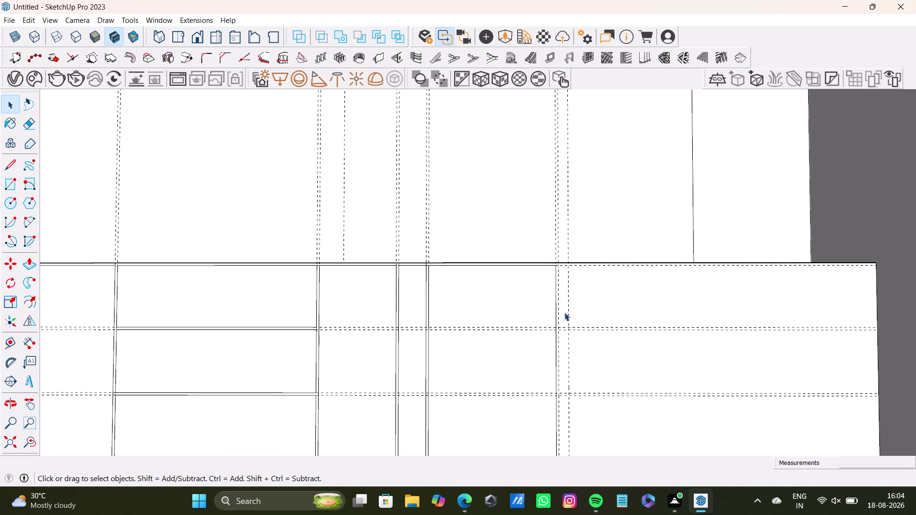
scroll(down, 3)
middle_drag(420, 316, 622, 340)
scroll(up, 3)
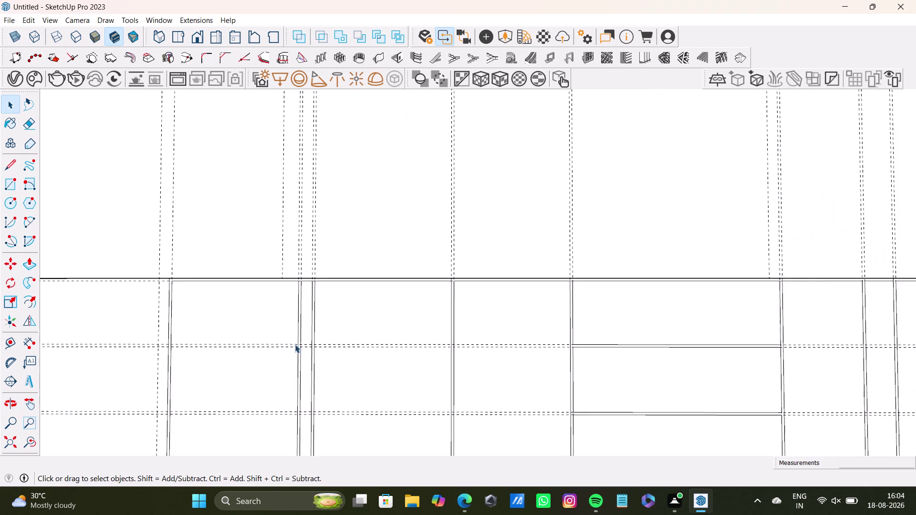
middle_drag(257, 335, 261, 239)
click(258, 219)
middle_drag(309, 262, 288, 355)
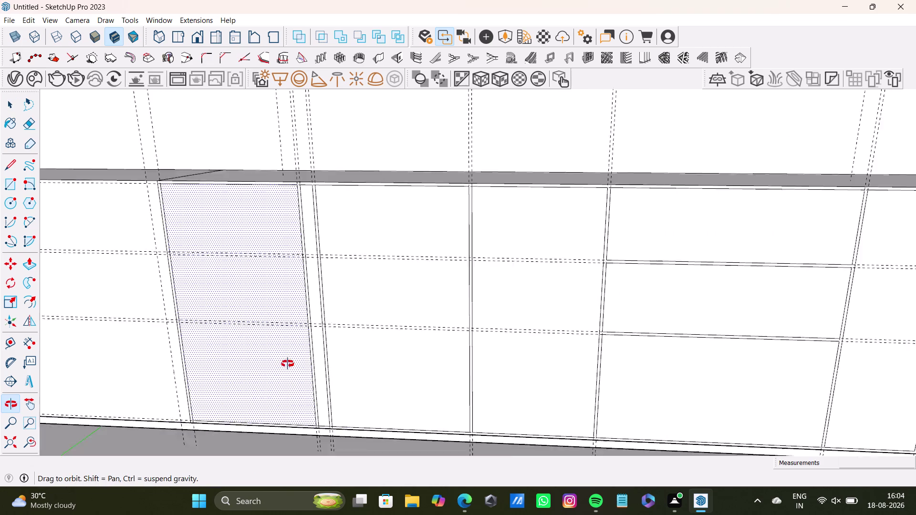
middle_drag(288, 355, 280, 393)
middle_drag(222, 233, 205, 301)
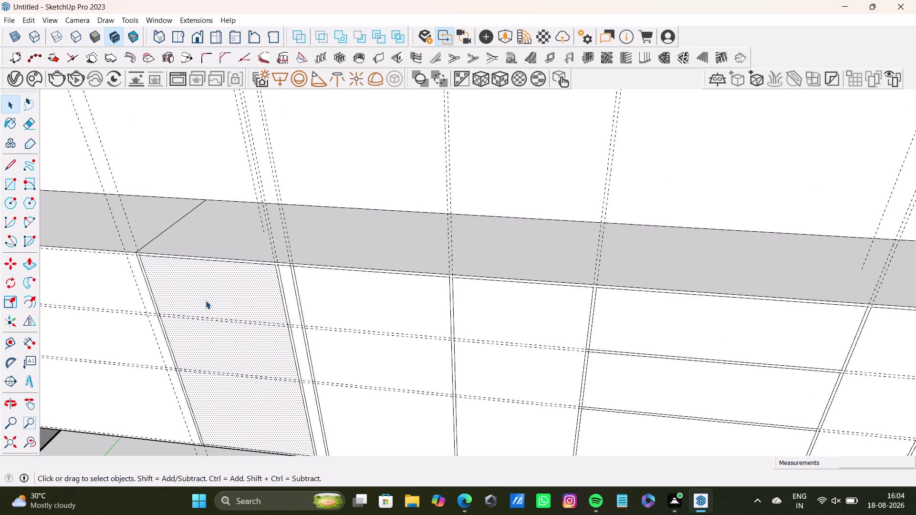